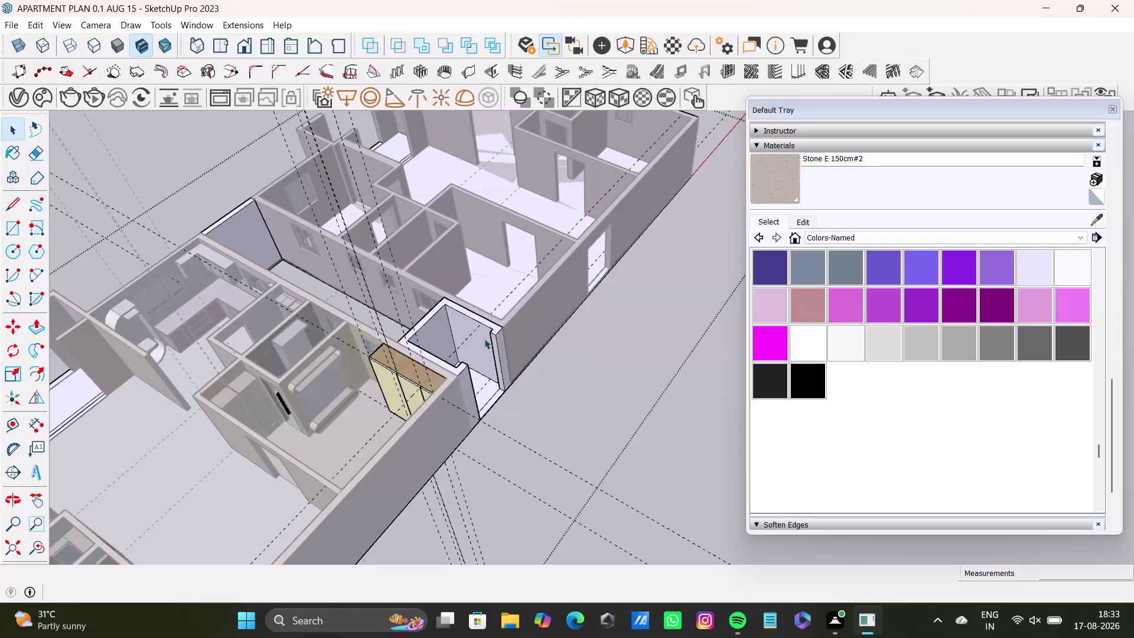
Exit the wardrobe group and orbit in toward the bedroom and bathroom.
key(space)
click(588, 376)
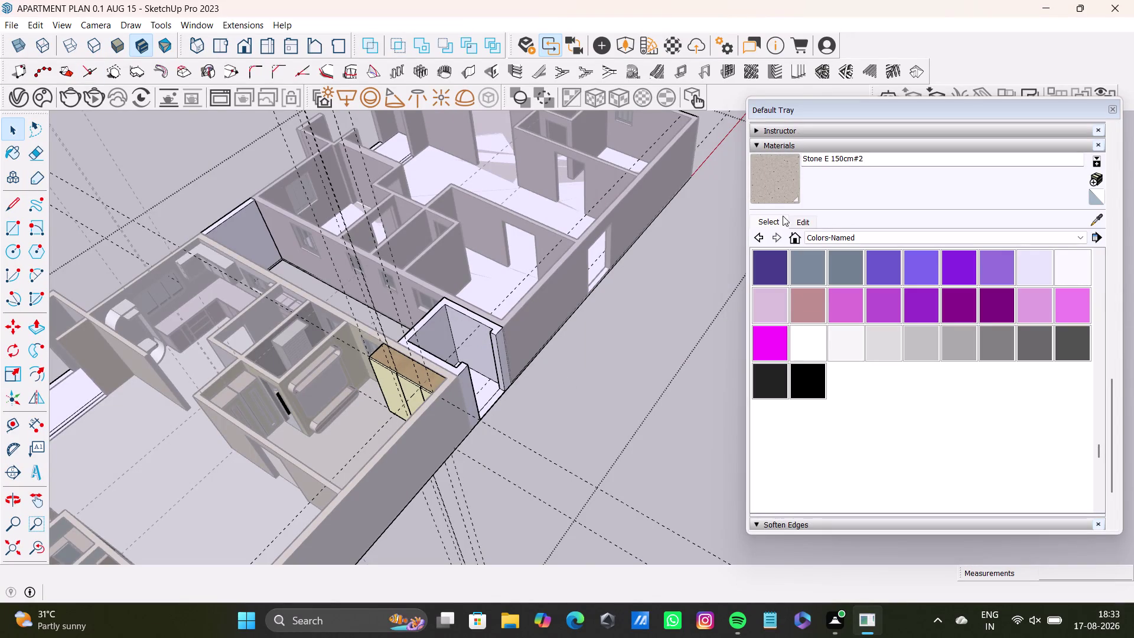
triple_click(583, 365)
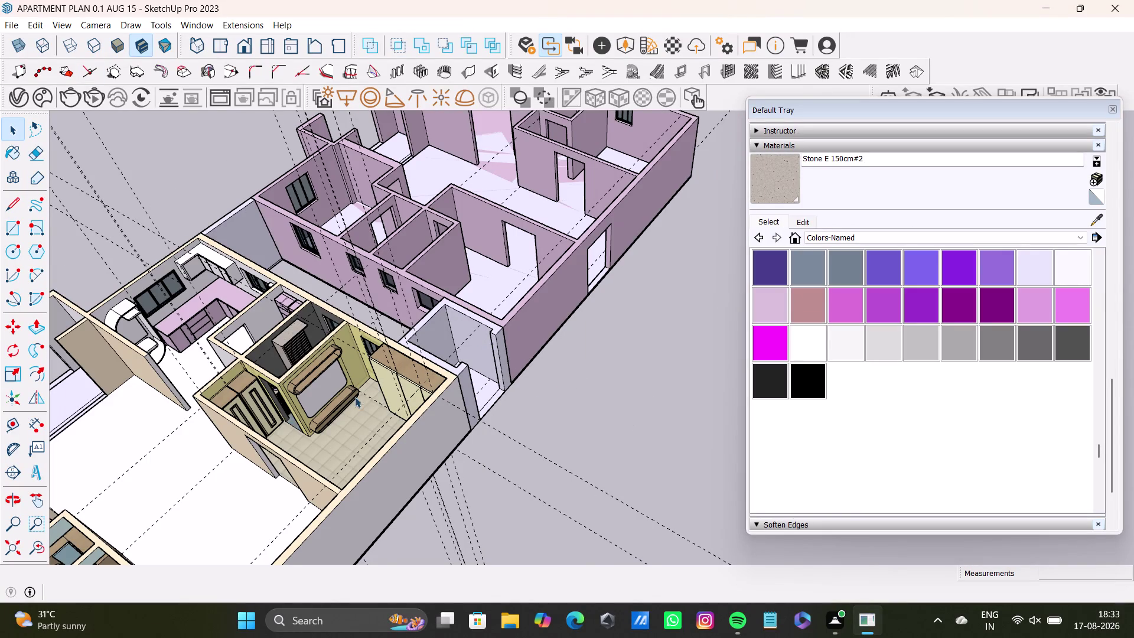
scroll(down, 3)
middle_drag(358, 391, 466, 331)
scroll(up, 3)
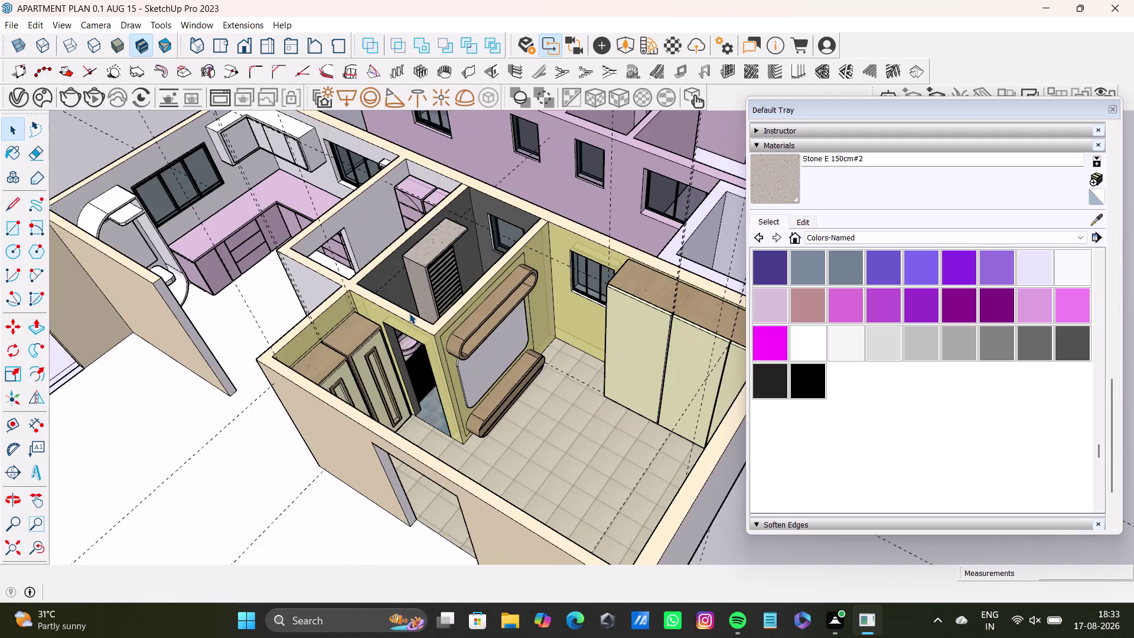
scroll(up, 3)
middle_drag(409, 313, 476, 301)
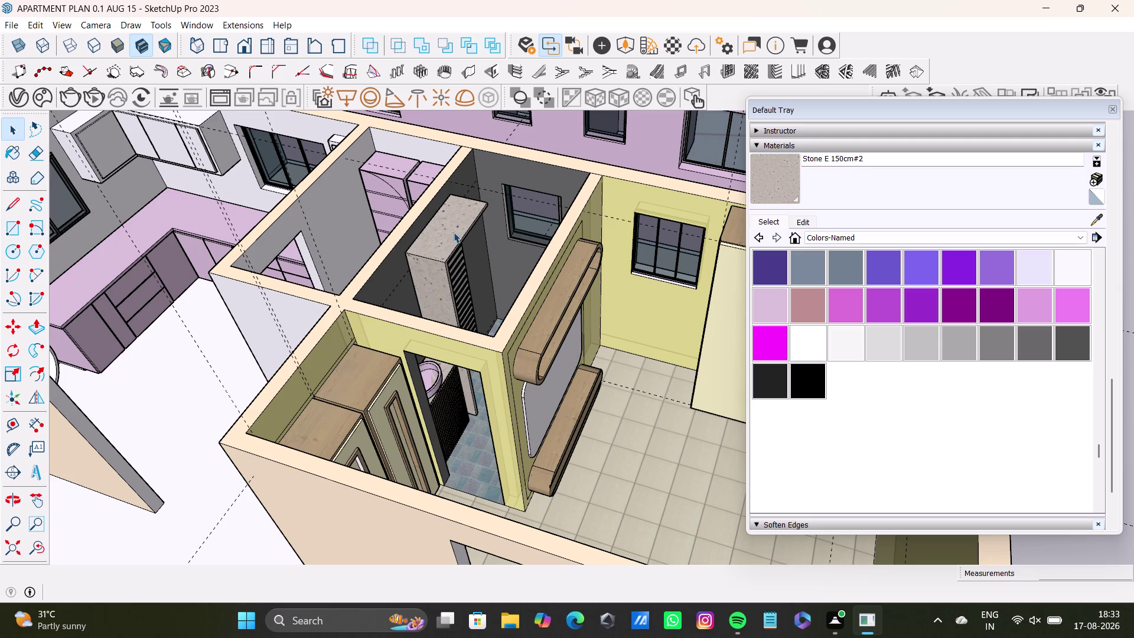
Orbit and zoom until the kitchen and tiled bathroom are seen together up close.
key(space)
scroll(down, 3)
scroll(down, 3)
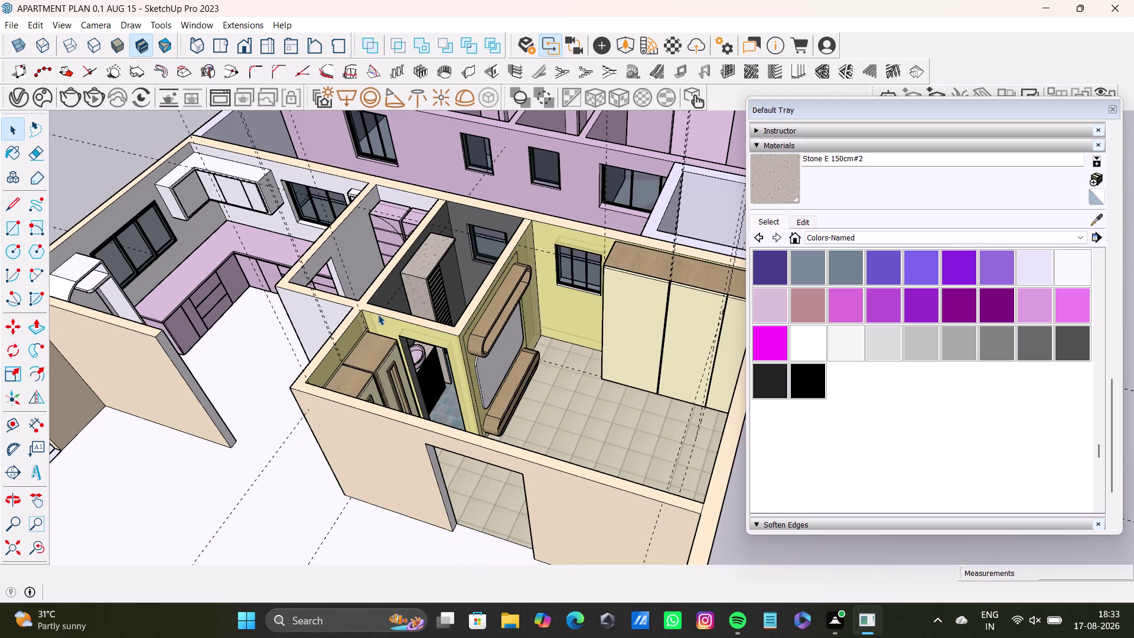
scroll(down, 3)
scroll(up, 3)
middle_drag(388, 315, 470, 365)
scroll(down, 3)
scroll(up, 3)
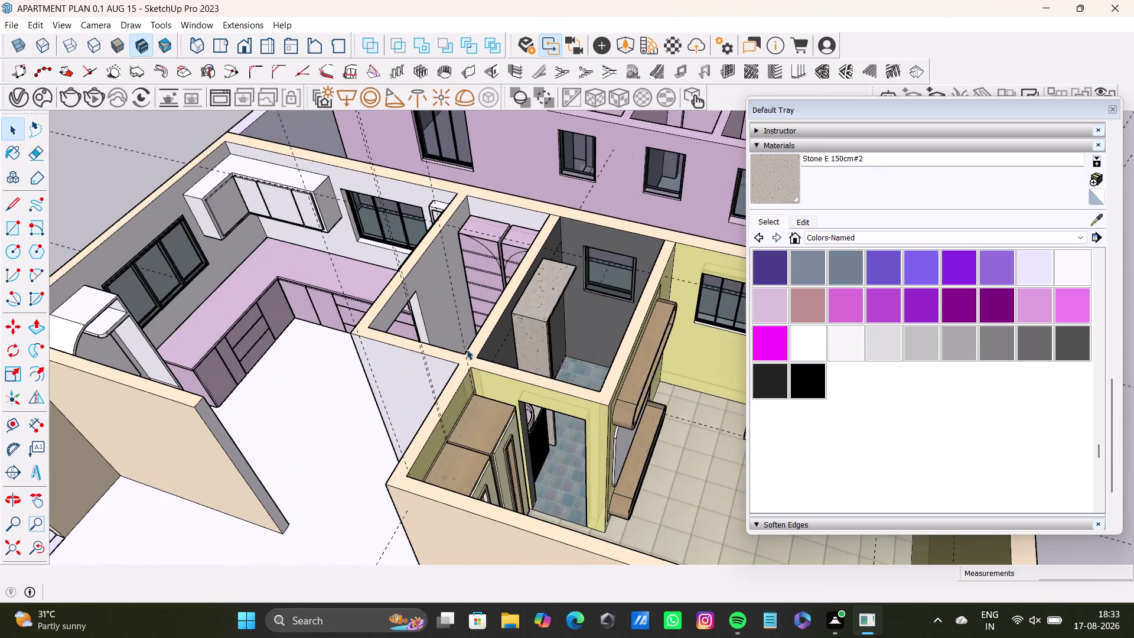
scroll(up, 3)
scroll(up, 3)
scroll(up, 3)
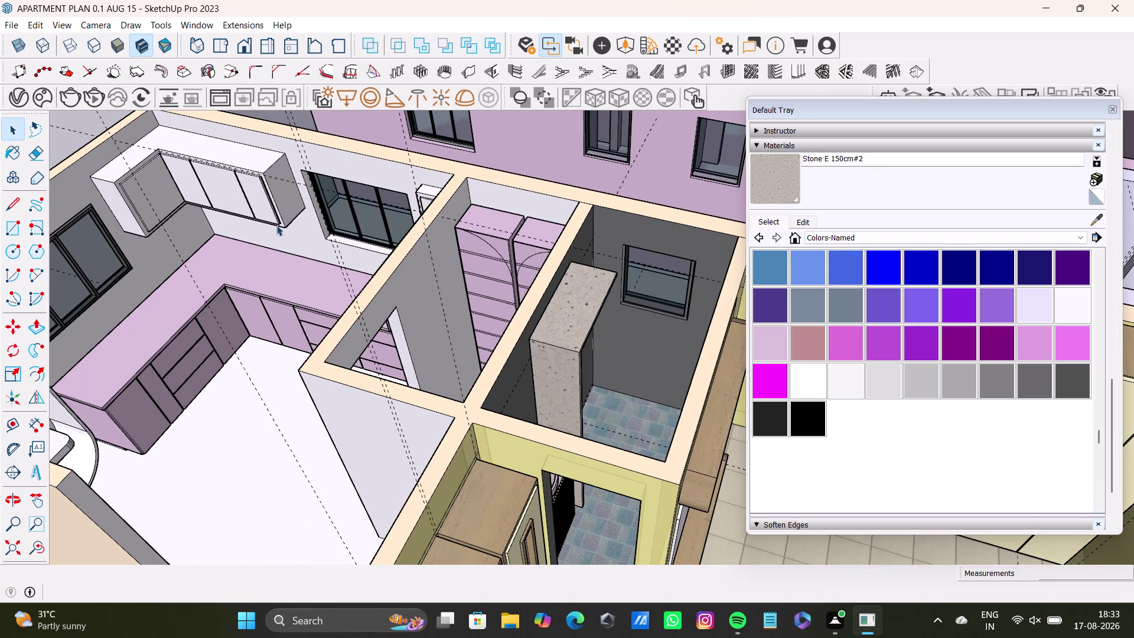
Select the kitchen back wall and two adjoining partition wall faces.
click(301, 237)
double_click(301, 238)
click(302, 238)
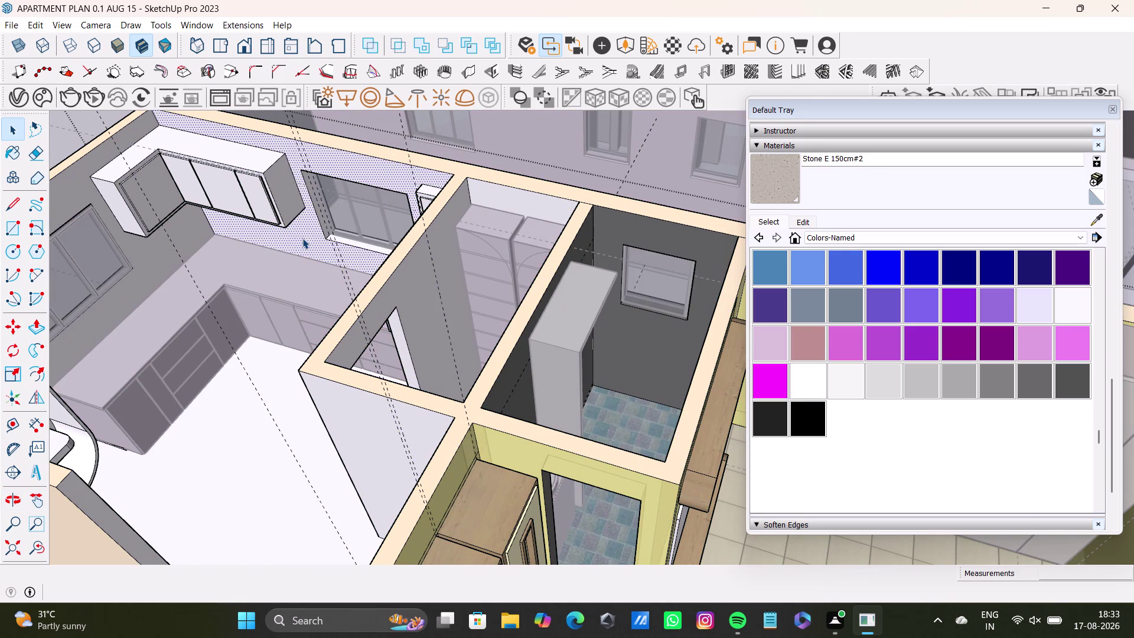
click(414, 272)
click(512, 208)
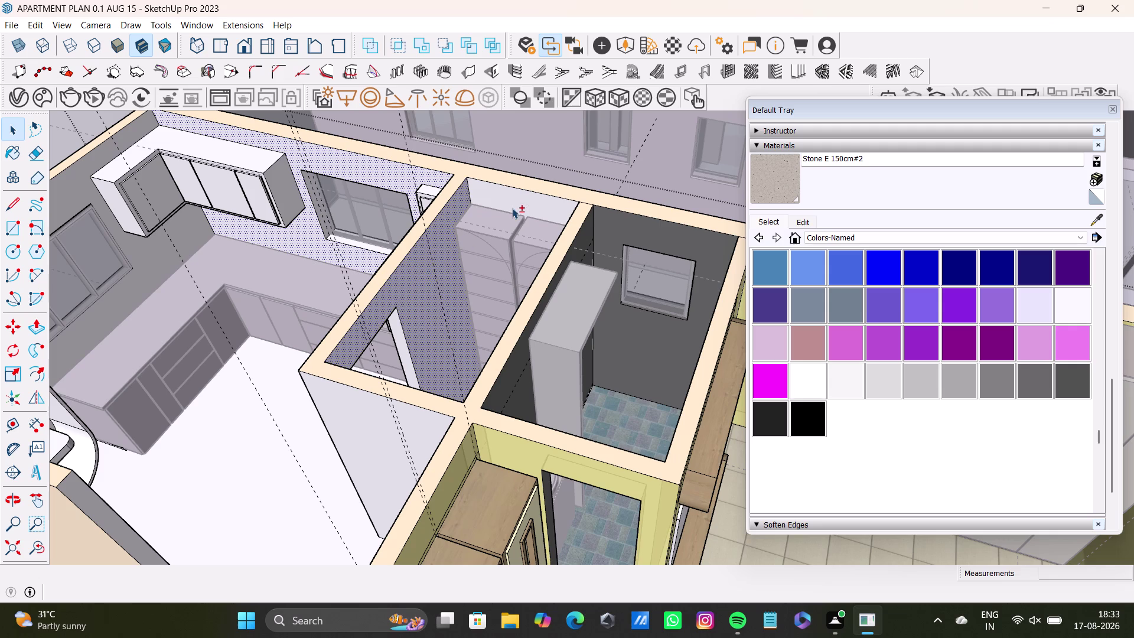
scroll(up, 3)
scroll(up, 3)
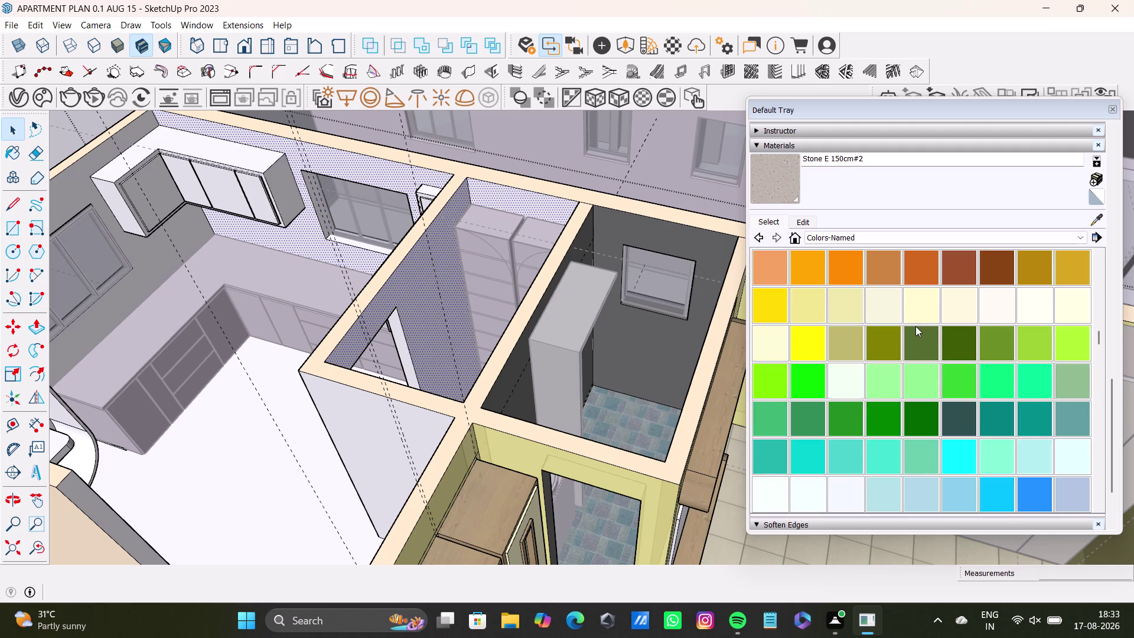
scroll(up, 3)
scroll(up, 3)
Try painting the selected walls with 0050_LemonChiffon.
click(925, 380)
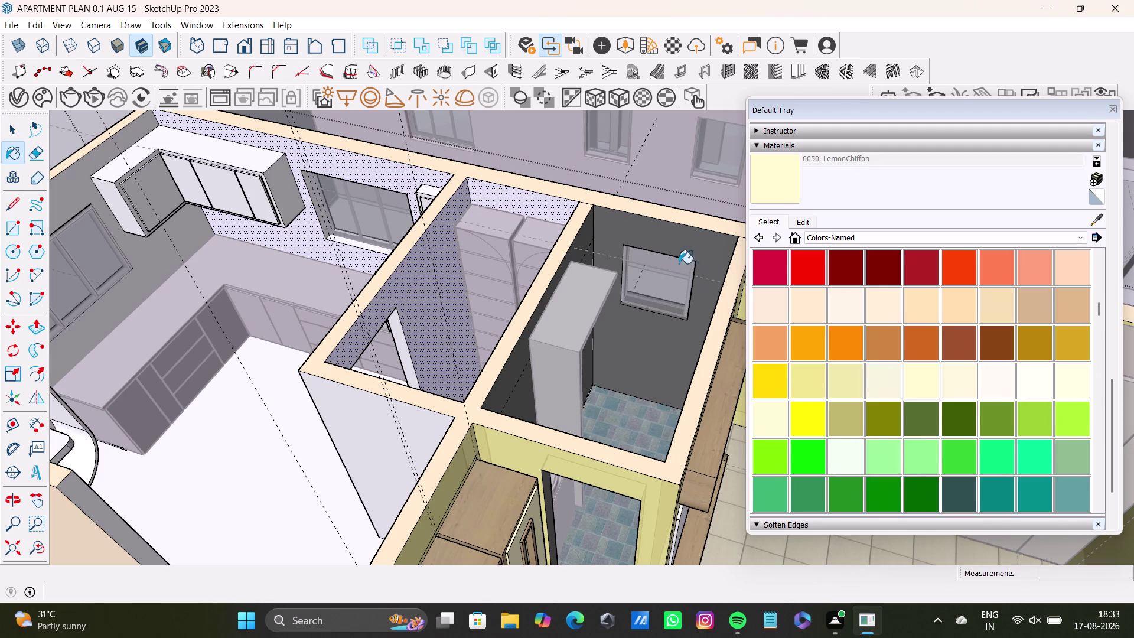
click(551, 216)
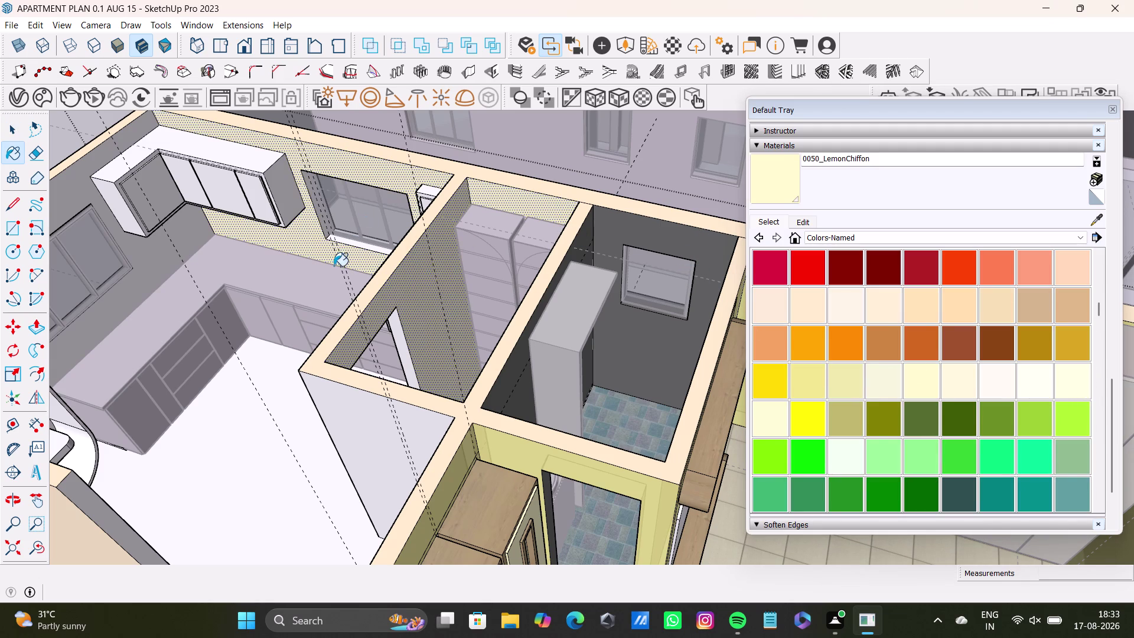
scroll(down, 3)
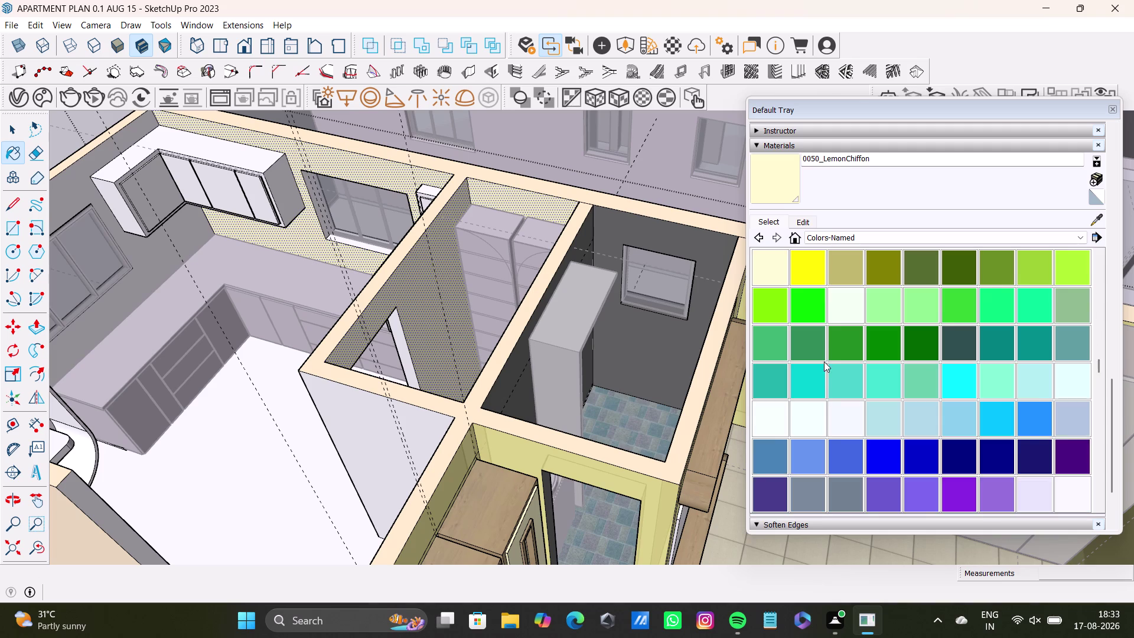
scroll(up, 3)
scroll(up, 3)
scroll(up, 3)
scroll(up, 3)
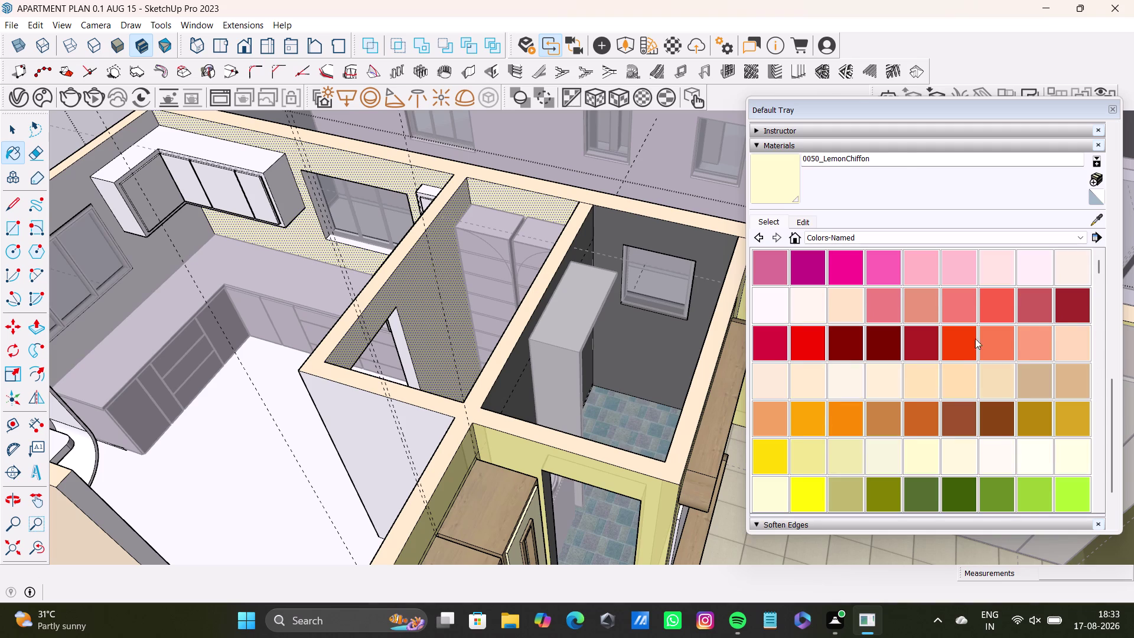
Try 0007_MistyRose, then paint the selected walls 0031_PapayaWhip instead.
click(1004, 267)
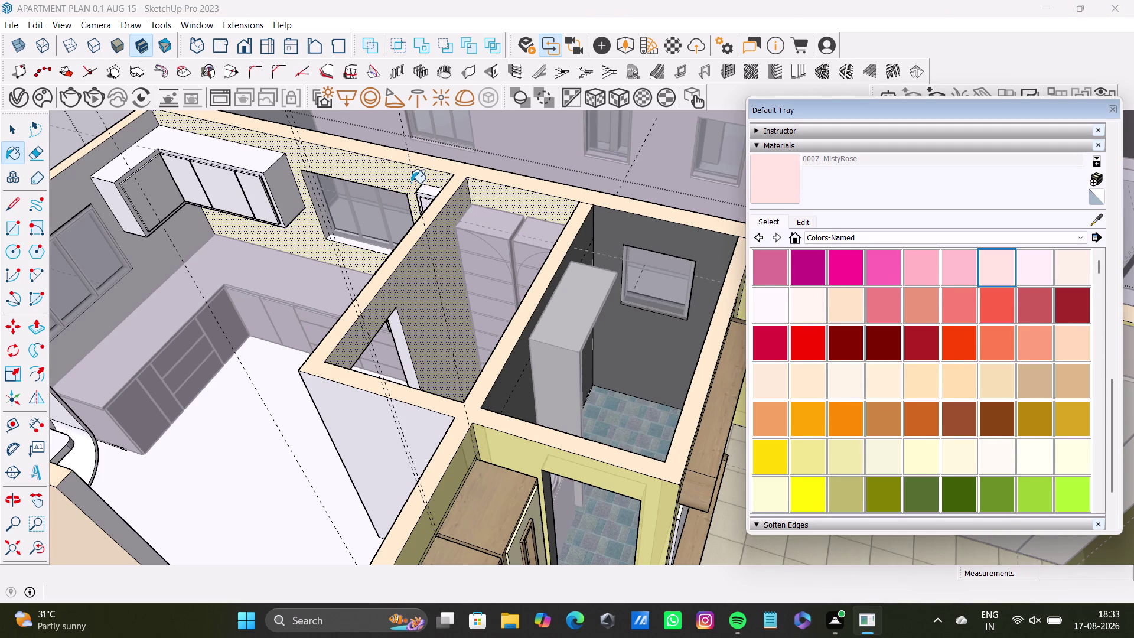
click(411, 182)
scroll(down, 3)
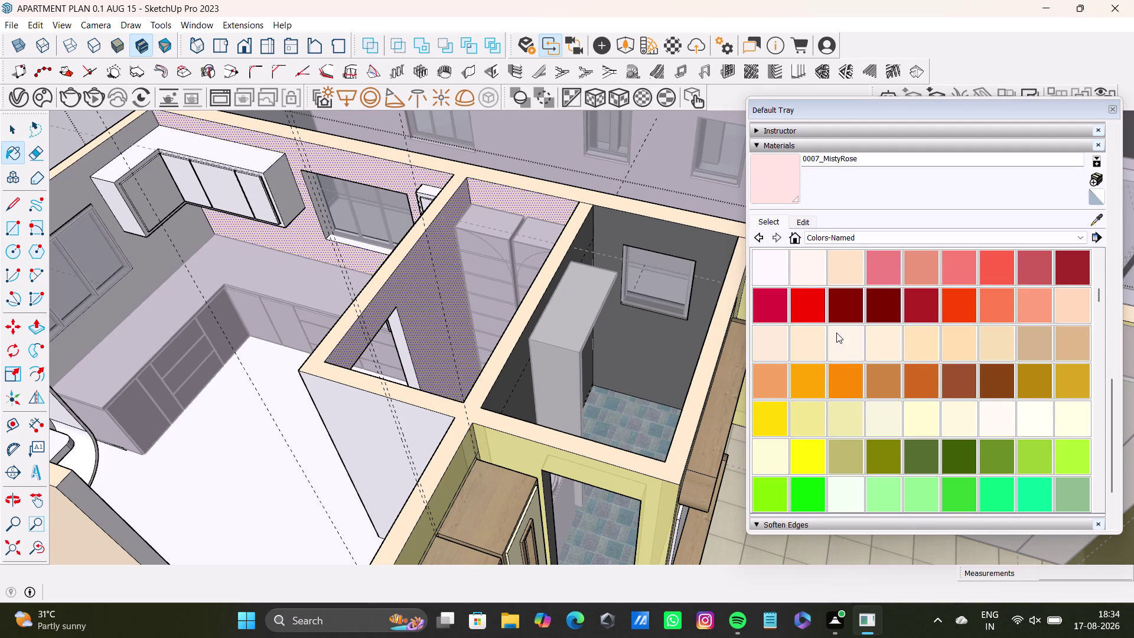
click(879, 336)
click(522, 204)
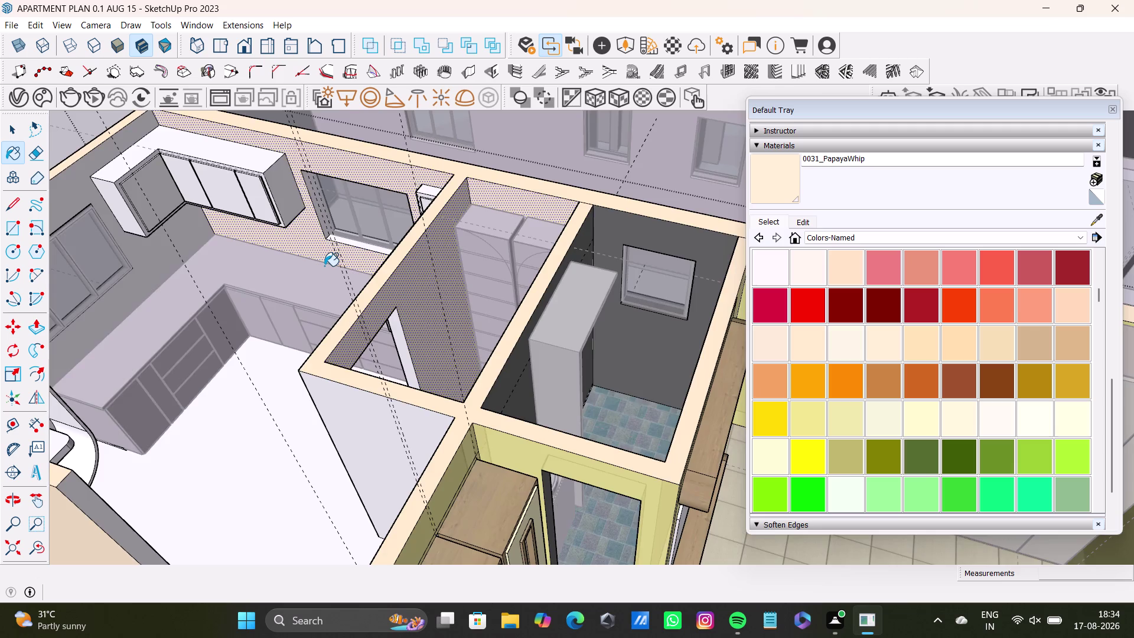
Orbit into the kitchen and paint its back wall 0031_PapayaWhip.
scroll(down, 3)
middle_drag(324, 265, 516, 267)
middle_drag(526, 291, 297, 329)
key(space)
click(394, 114)
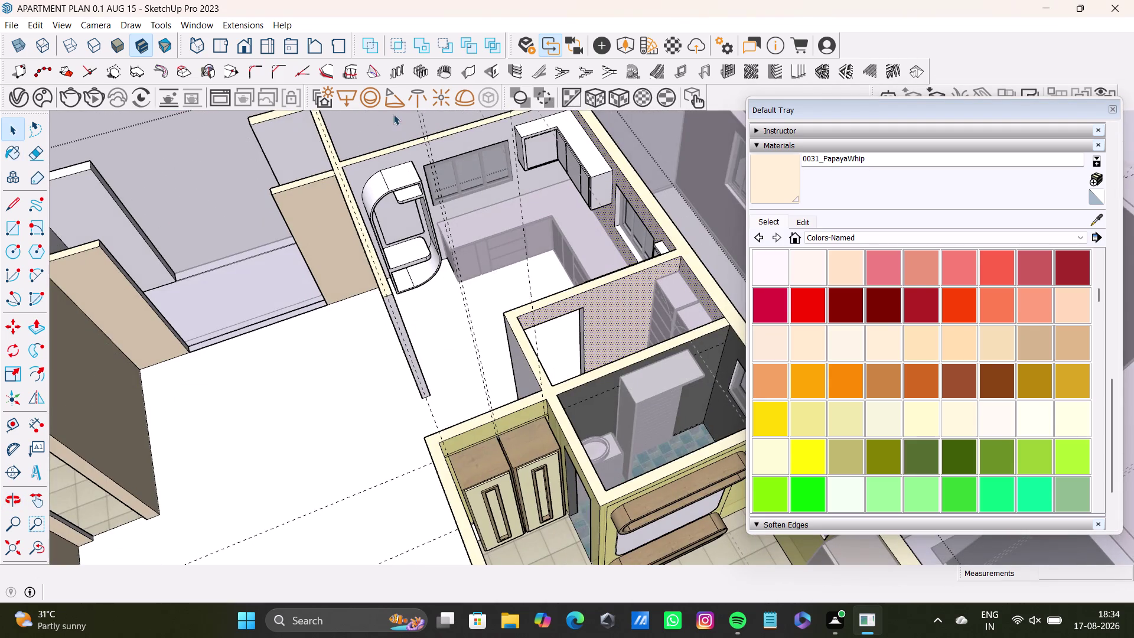
scroll(up, 3)
middle_drag(424, 167, 443, 274)
click(462, 245)
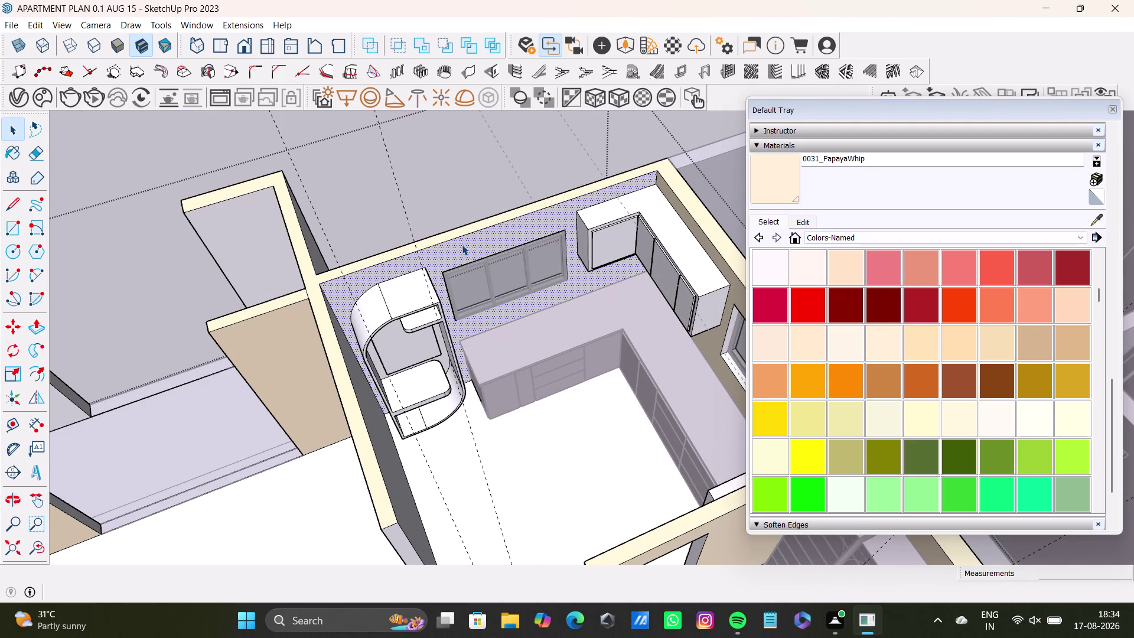
click(778, 179)
click(569, 214)
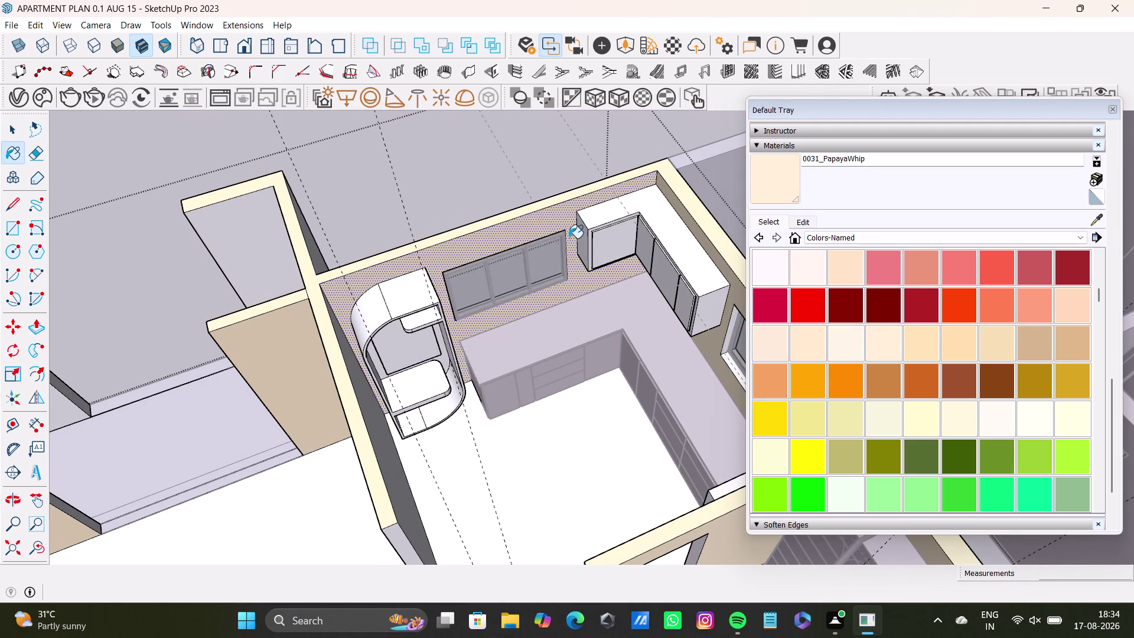
Orbit around to the kitchen window wall and bring up the V-Ray scene materials list.
scroll(down, 3)
middle_drag(584, 342, 694, 344)
scroll(up, 3)
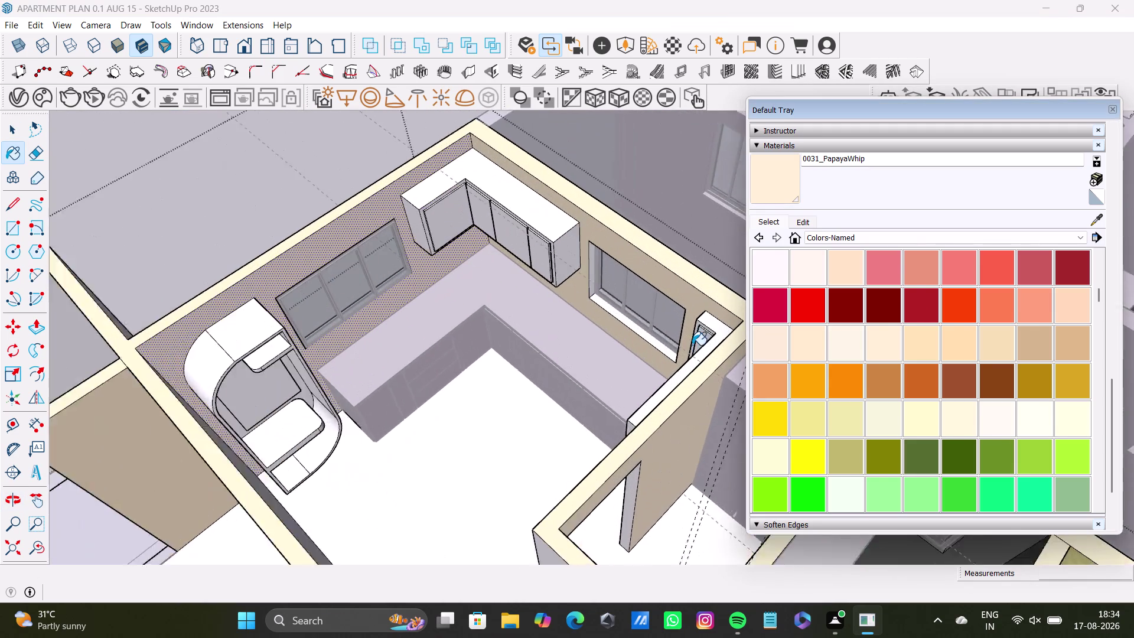
scroll(up, 3)
key(space)
scroll(down, 3)
middle_drag(512, 396, 533, 346)
scroll(up, 3)
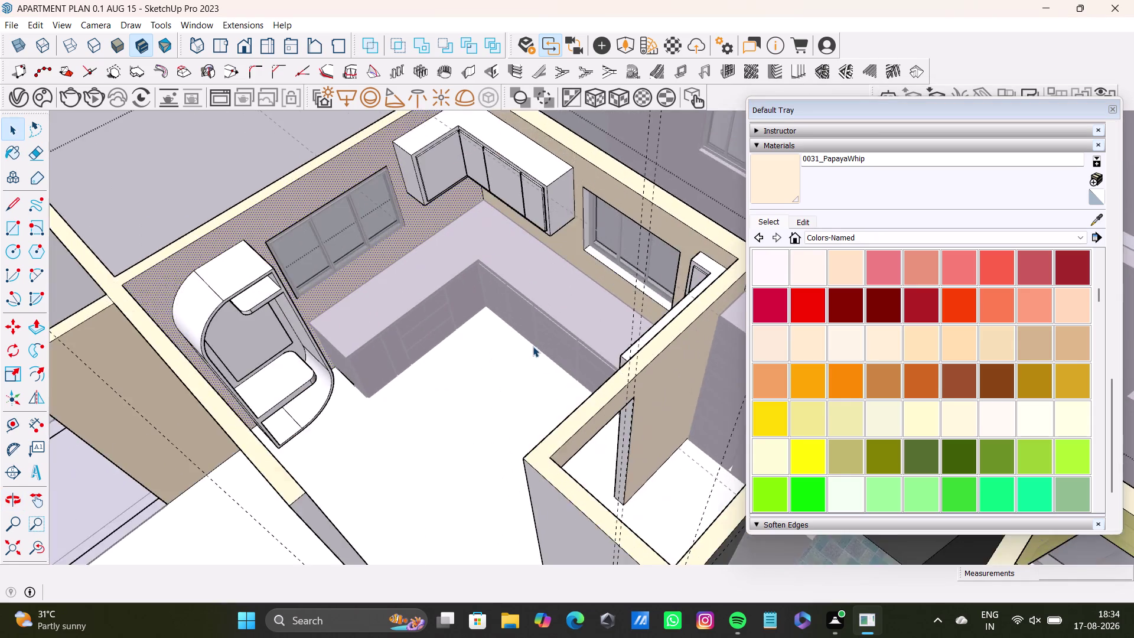
scroll(up, 3)
middle_drag(533, 346, 530, 437)
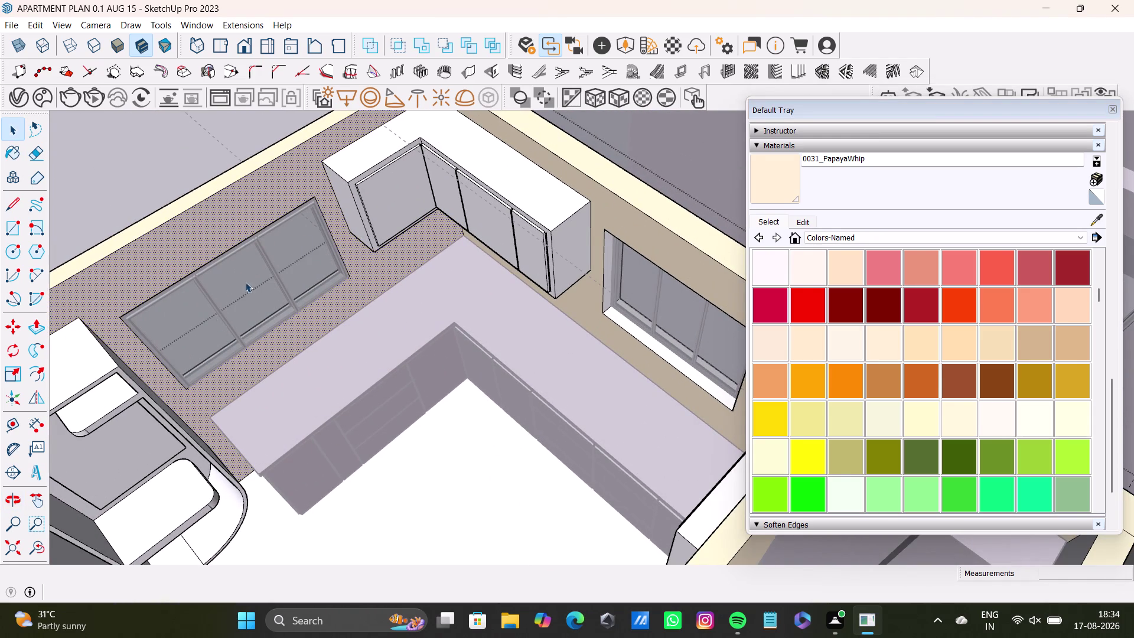
click(17, 95)
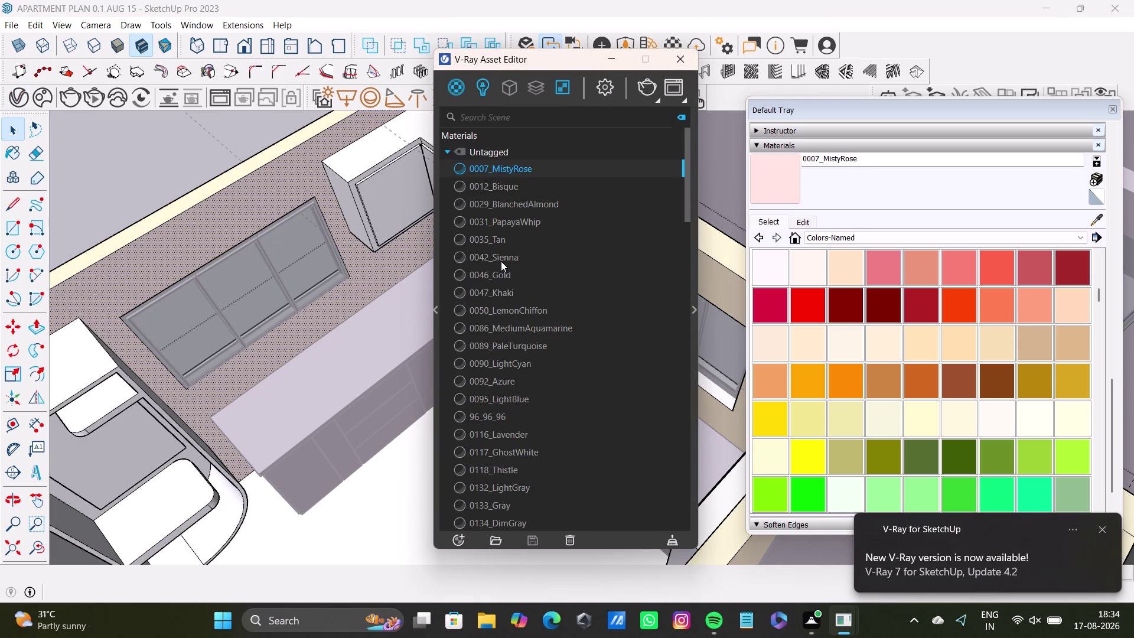
scroll(down, 3)
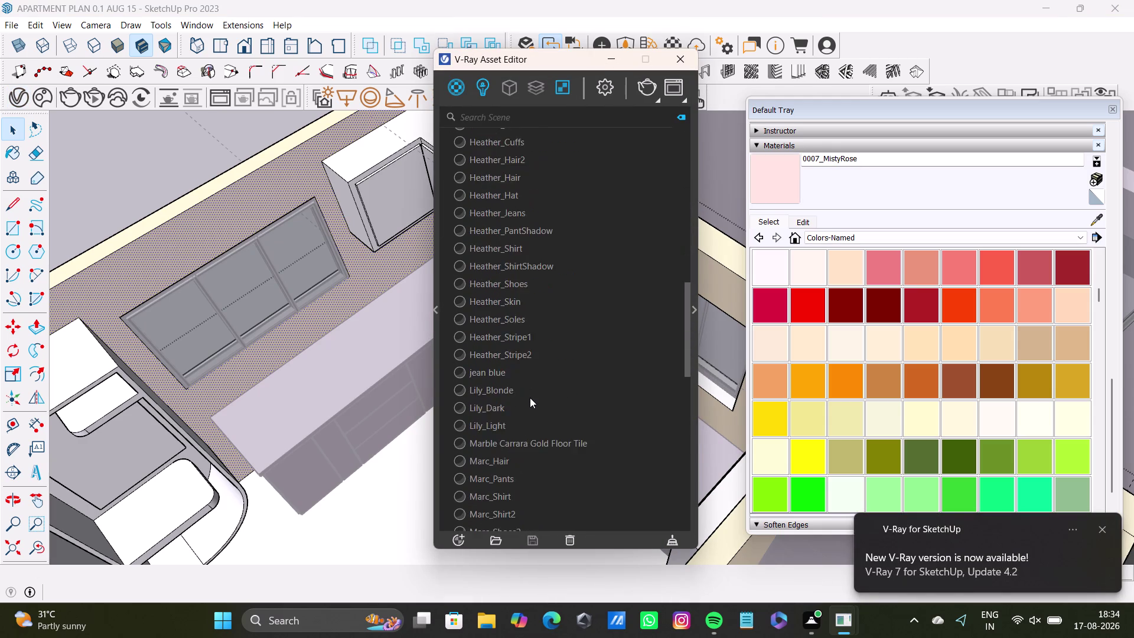
scroll(down, 3)
scroll(down, 3)
scroll(down, 3)
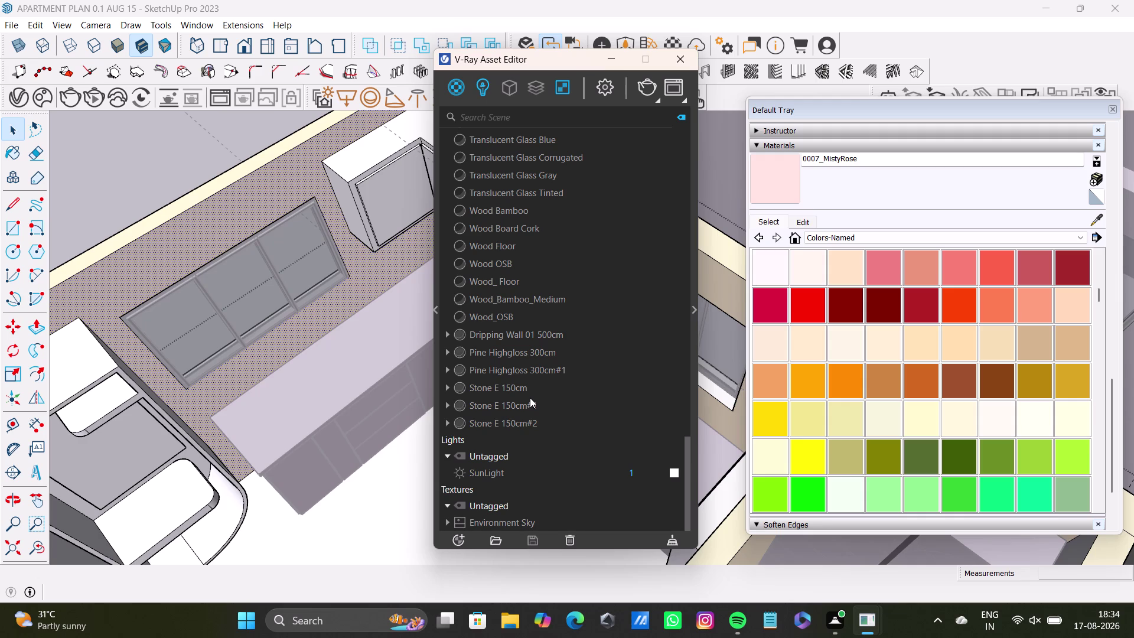
scroll(up, 3)
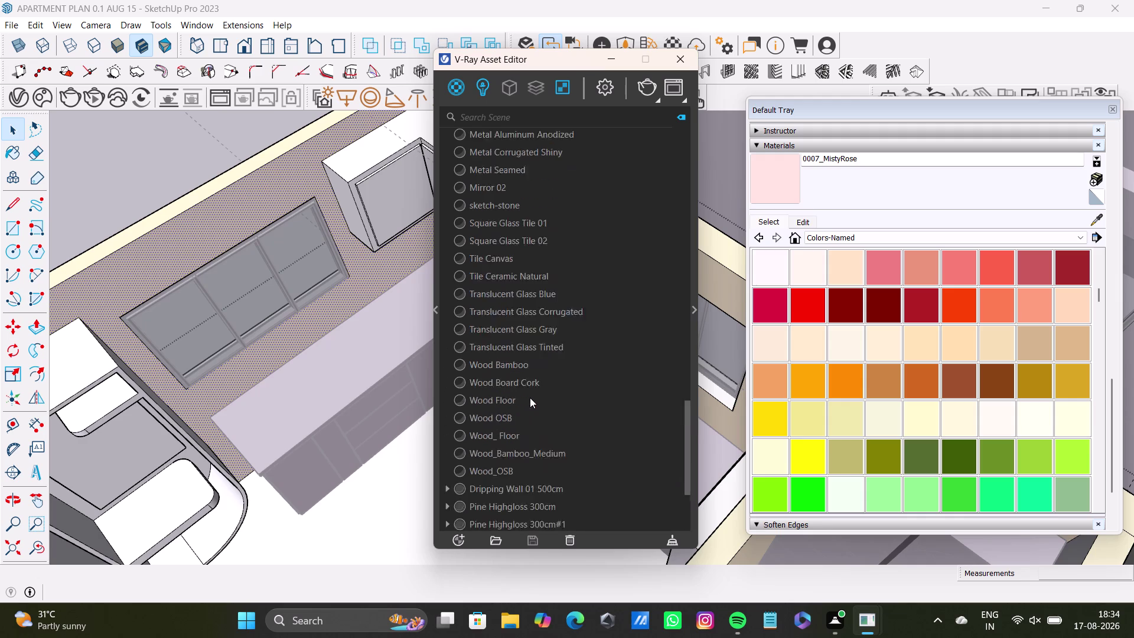
scroll(up, 3)
scroll(up, 3)
scroll(down, 3)
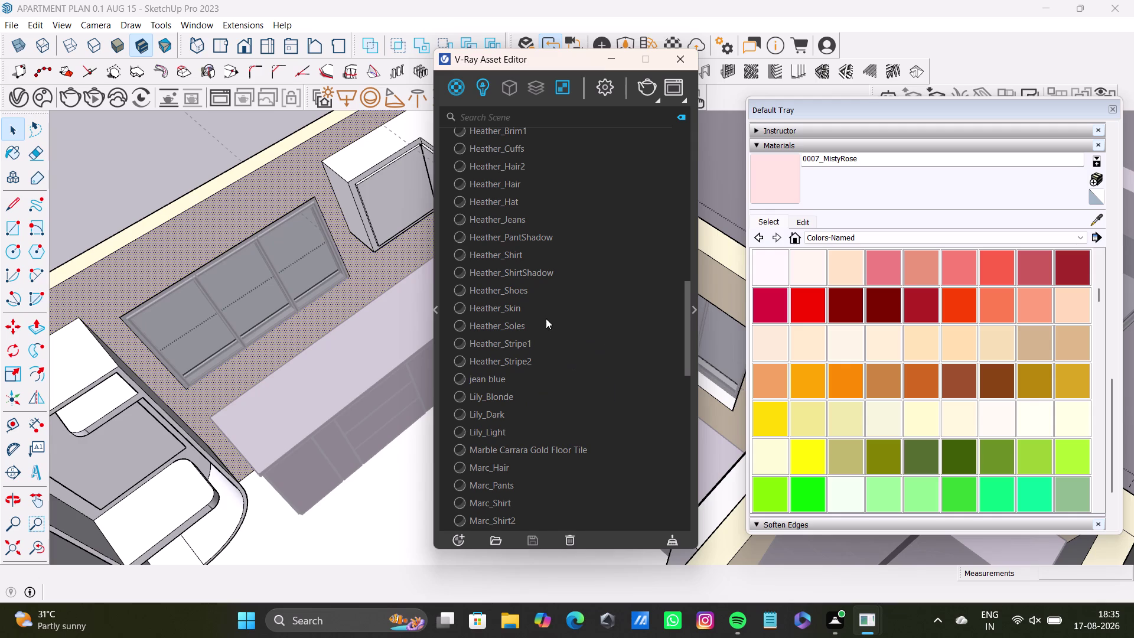
scroll(up, 3)
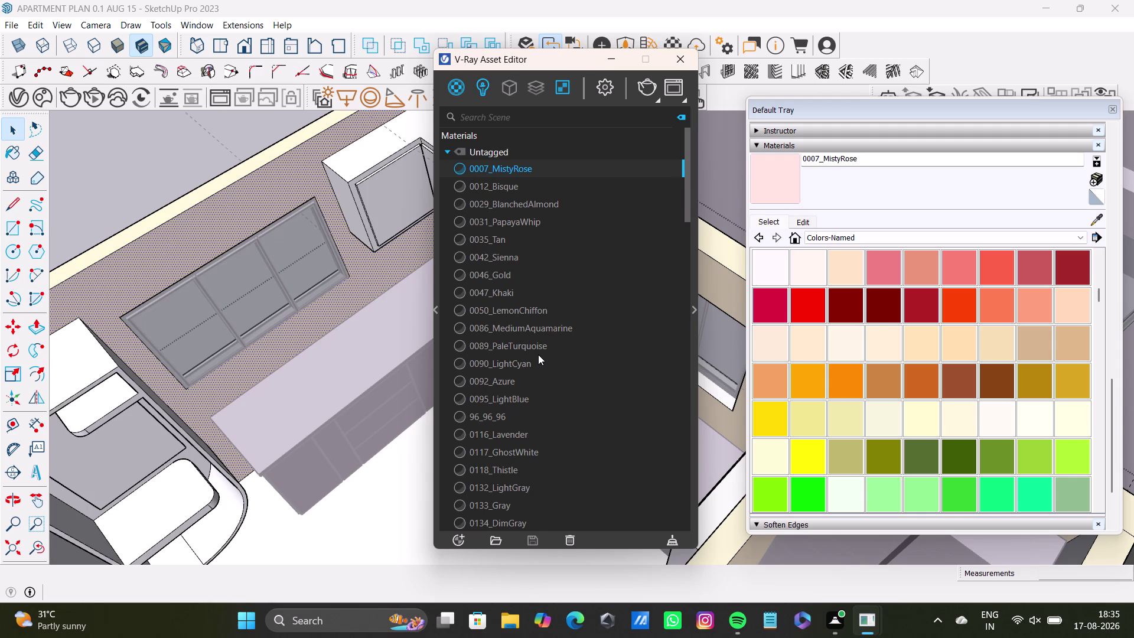
scroll(up, 3)
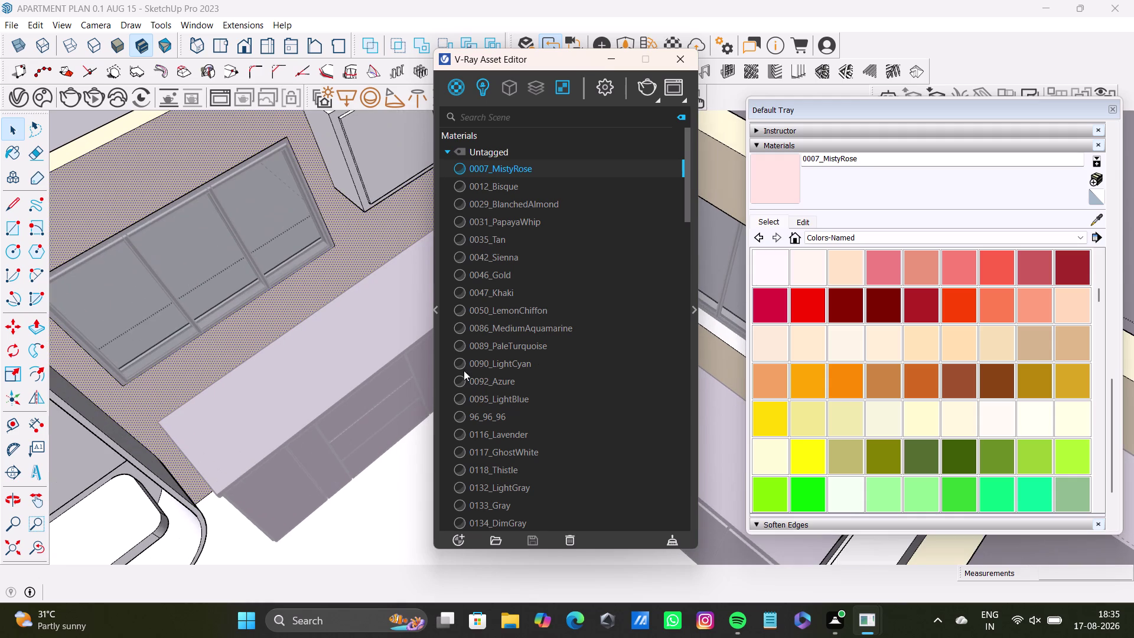
scroll(down, 3)
scroll(down, 3)
scroll(down, 3)
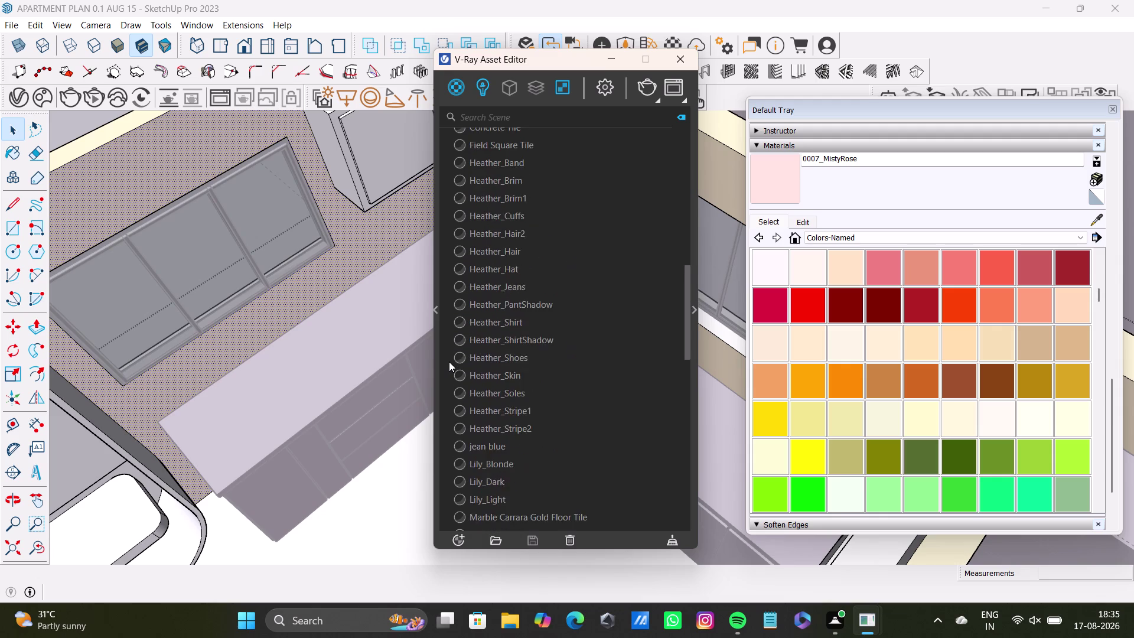
scroll(down, 3)
scroll(up, 3)
scroll(up, 3)
scroll(up, 3)
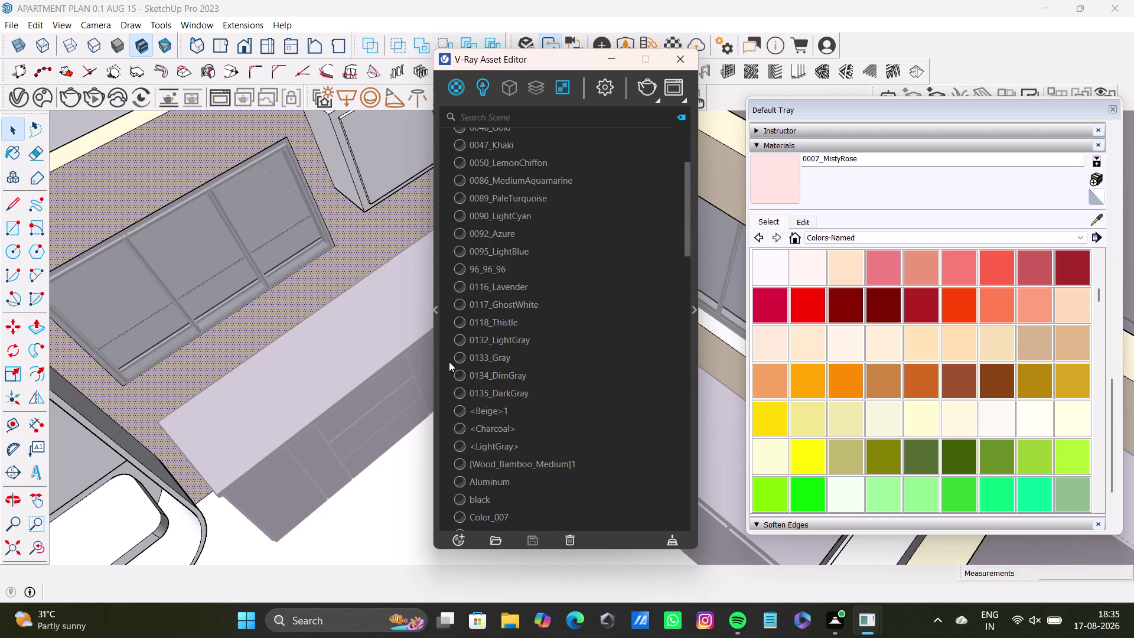
scroll(up, 3)
scroll(up, 3)
scroll(down, 3)
scroll(down, 3)
scroll(up, 3)
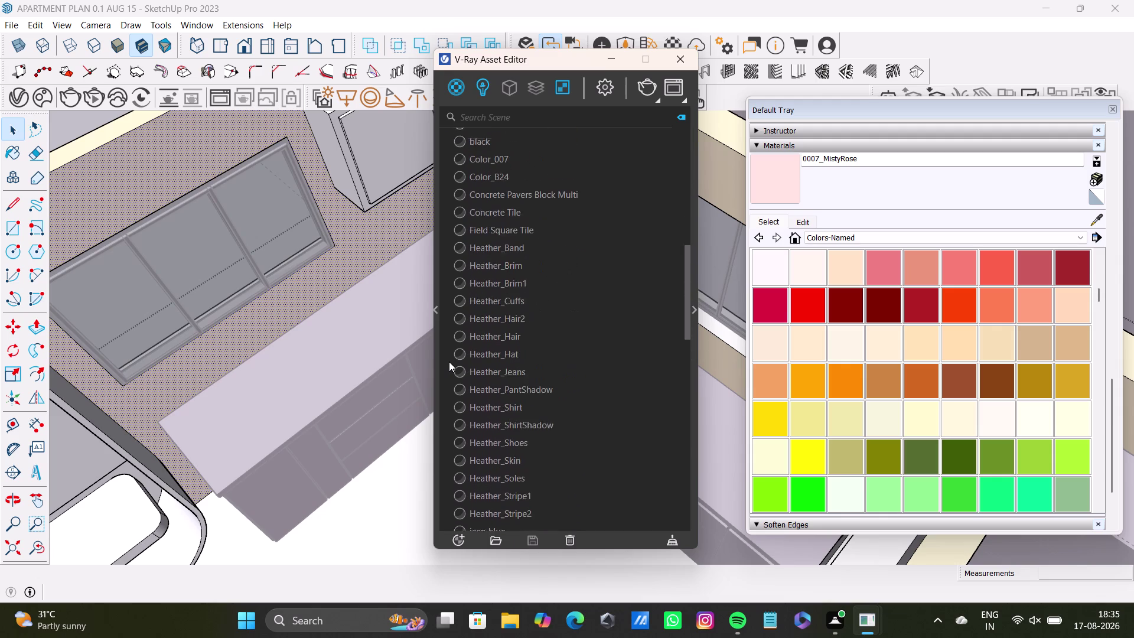
scroll(up, 3)
scroll(up, 3)
scroll(up, 3)
scroll(up, 3)
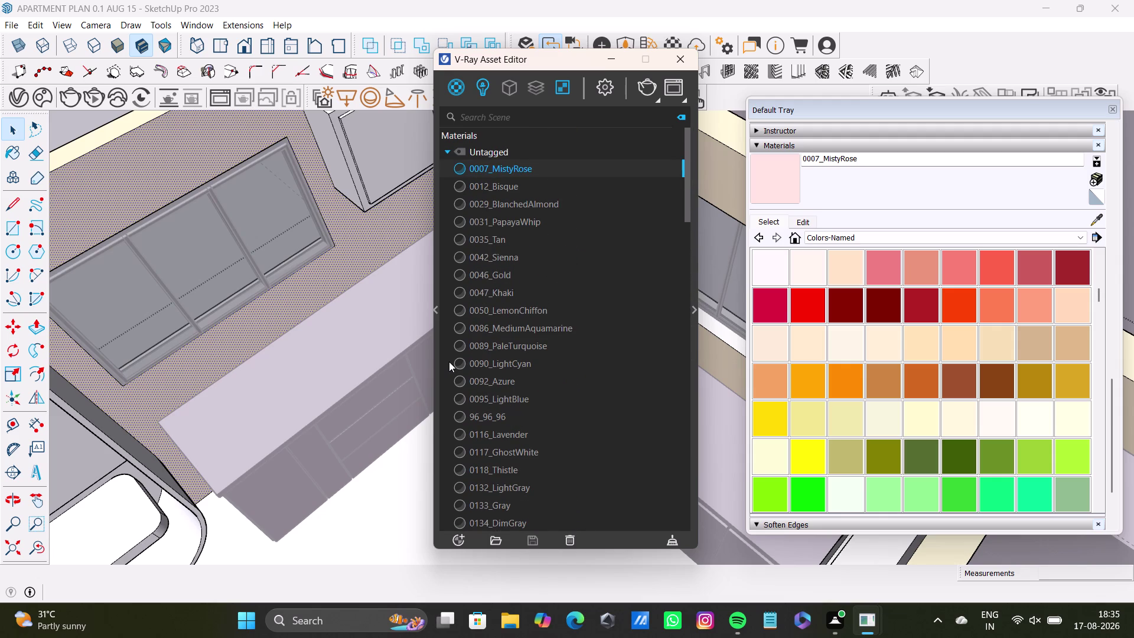
scroll(up, 3)
scroll(up, 3)
scroll(up, 3)
scroll(up, 3)
scroll(up, 3)
scroll(down, 3)
scroll(down, 3)
scroll(down, 3)
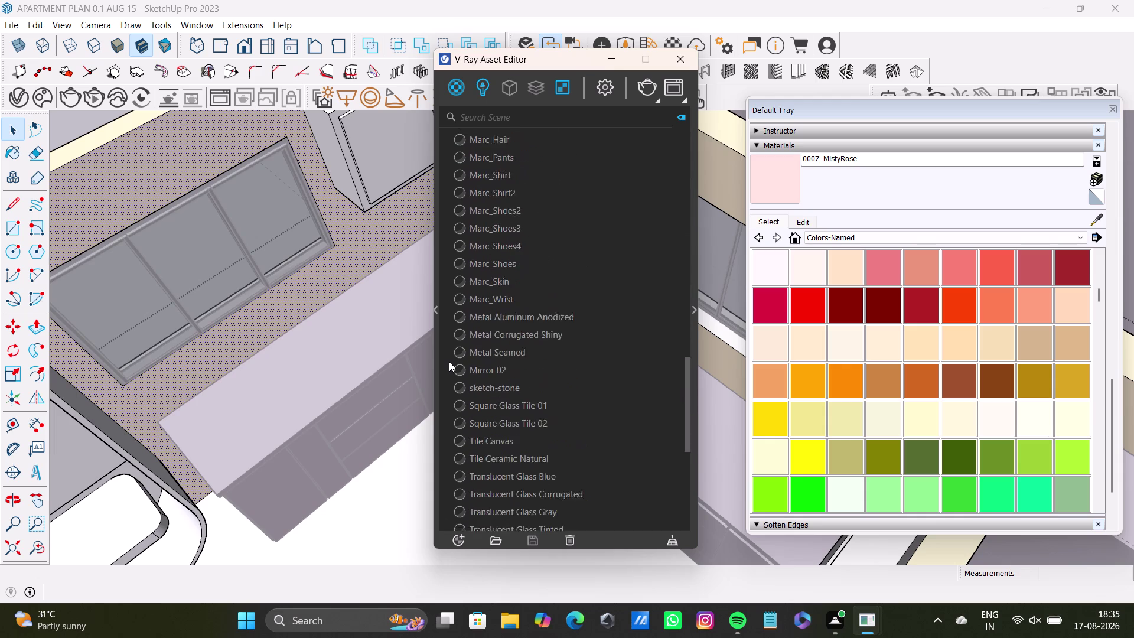
scroll(down, 3)
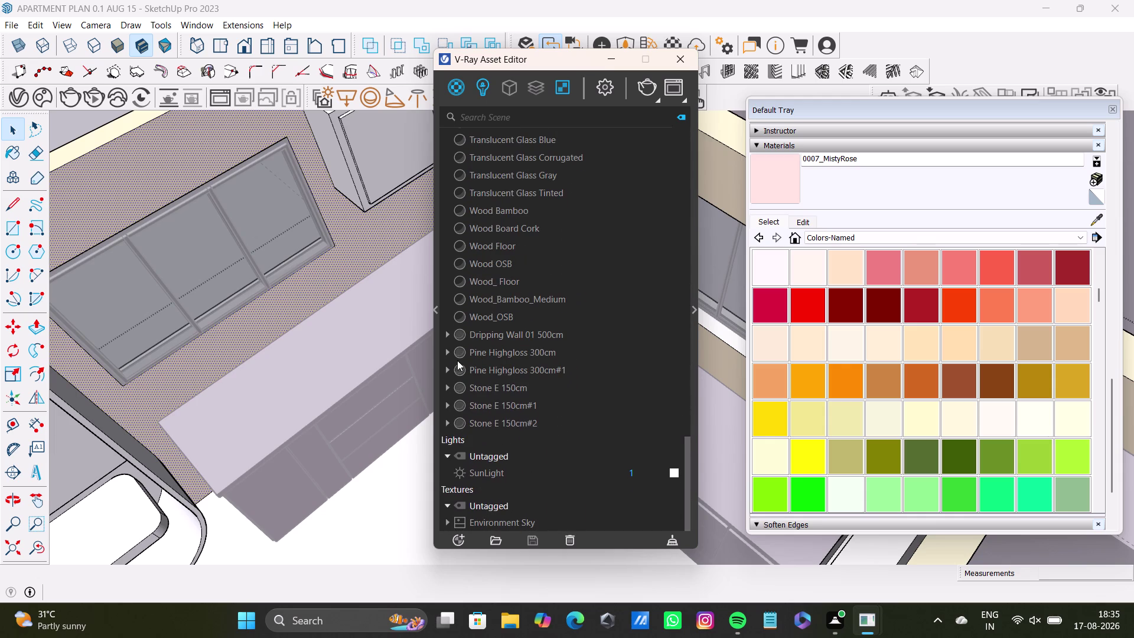
scroll(up, 3)
scroll(down, 3)
scroll(up, 3)
scroll(up, 3)
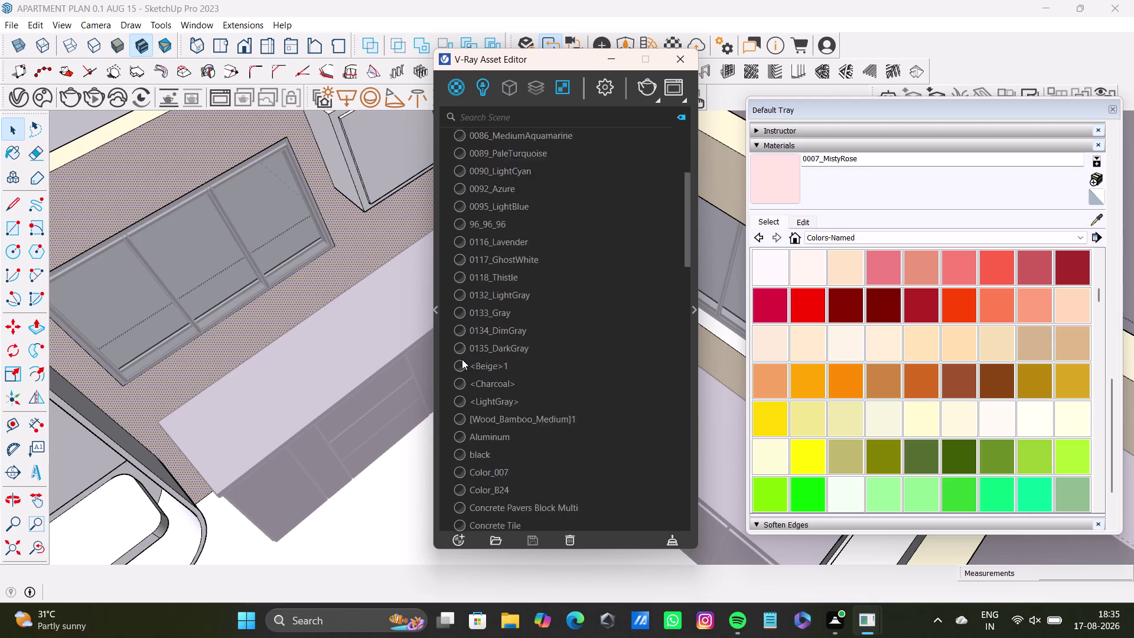
scroll(up, 3)
scroll(down, 3)
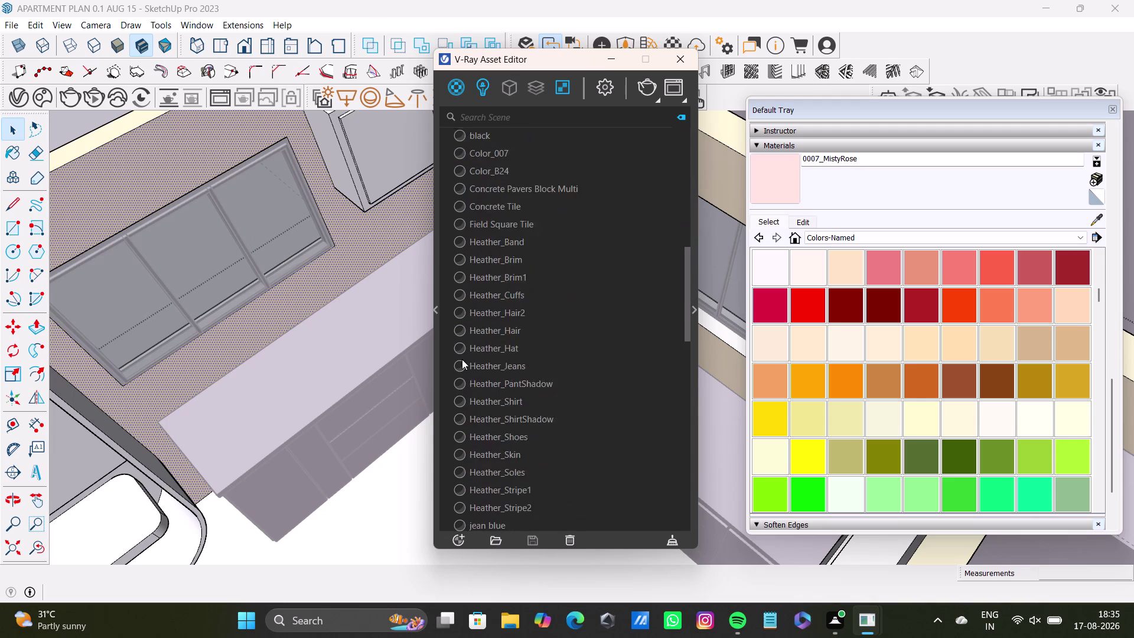
scroll(down, 3)
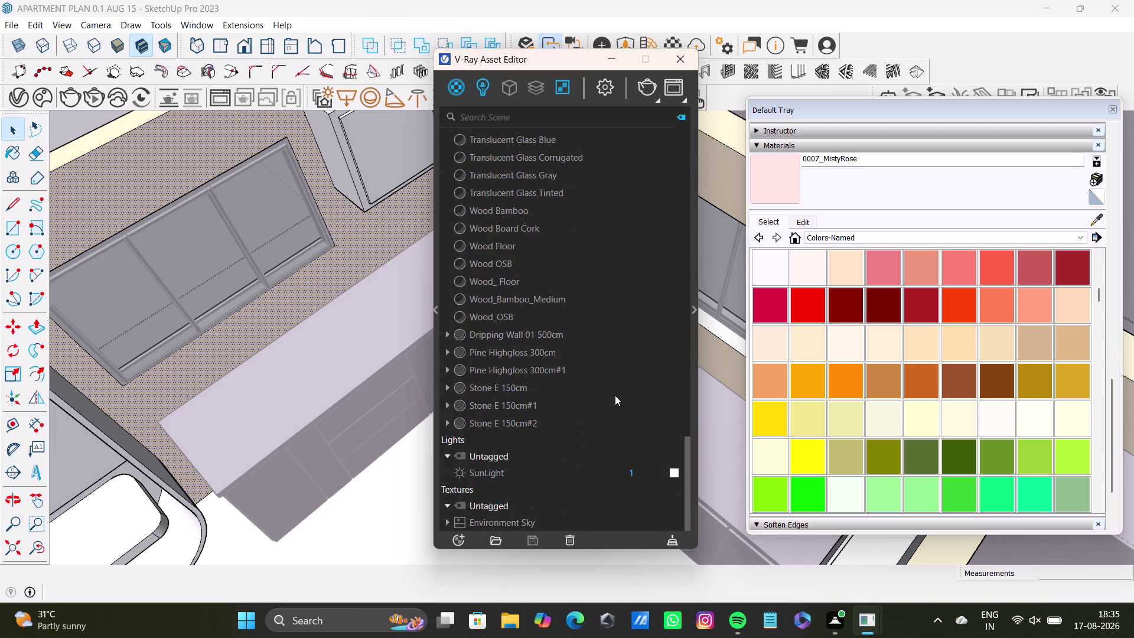
scroll(up, 3)
scroll(up, 3)
scroll(up, 3)
scroll(up, 3)
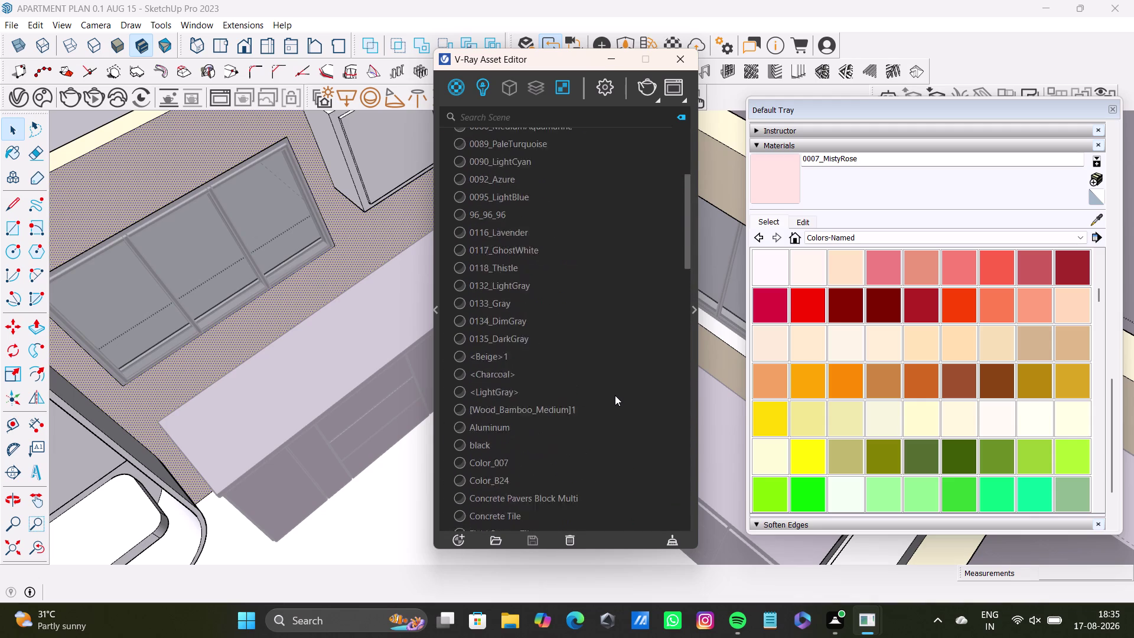
scroll(up, 3)
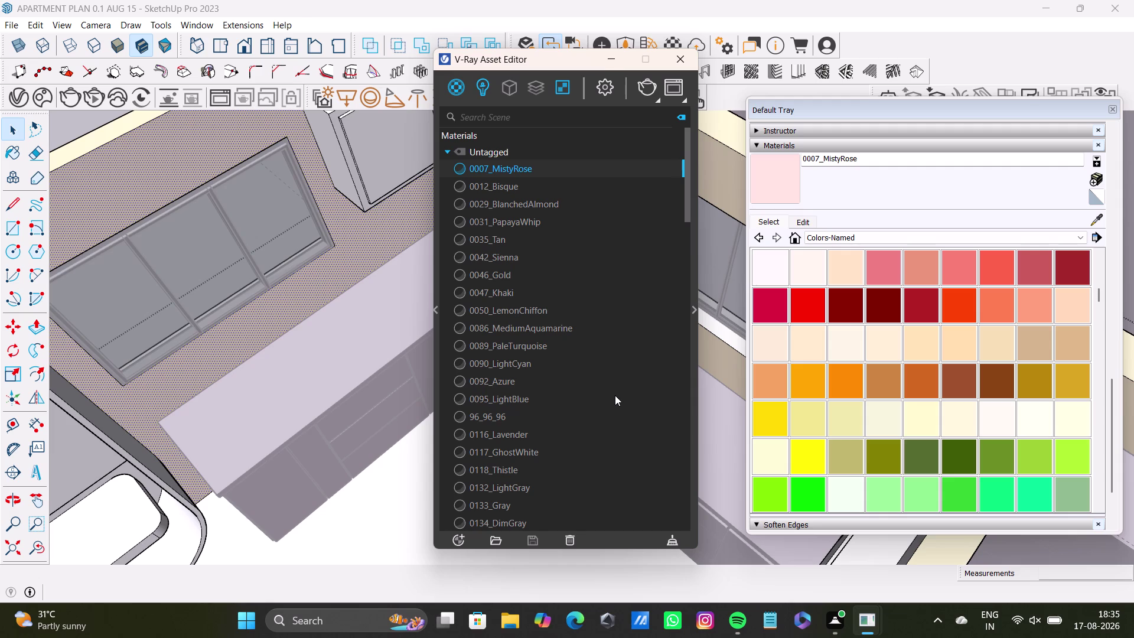
scroll(down, 3)
scroll(down, 3)
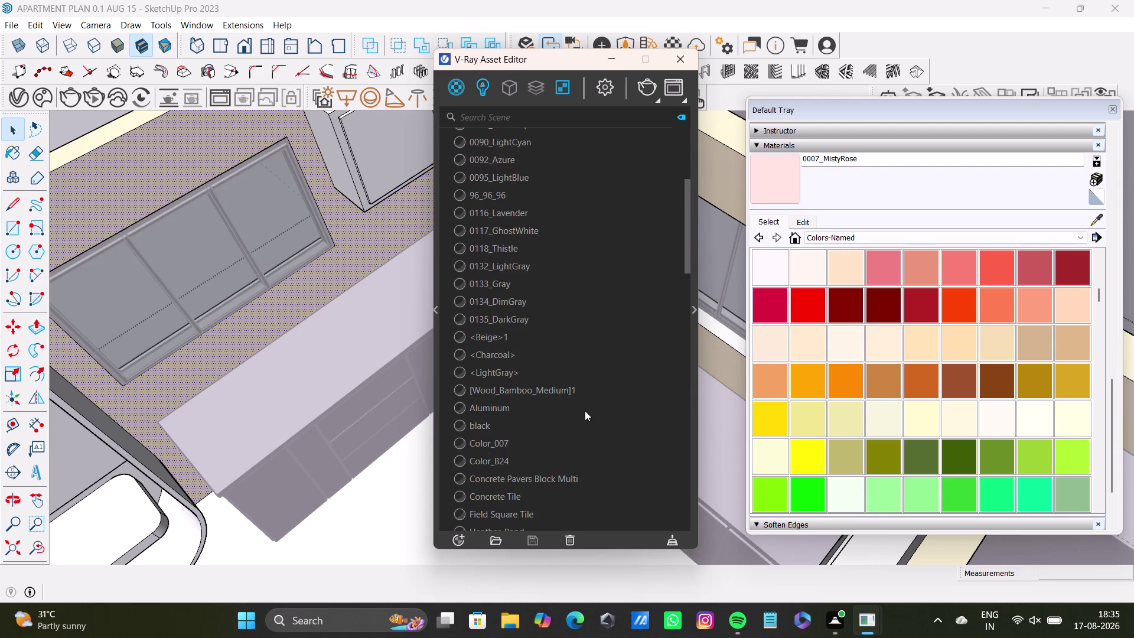
scroll(down, 3)
scroll(down, 3)
scroll(down, 3)
scroll(down, 3)
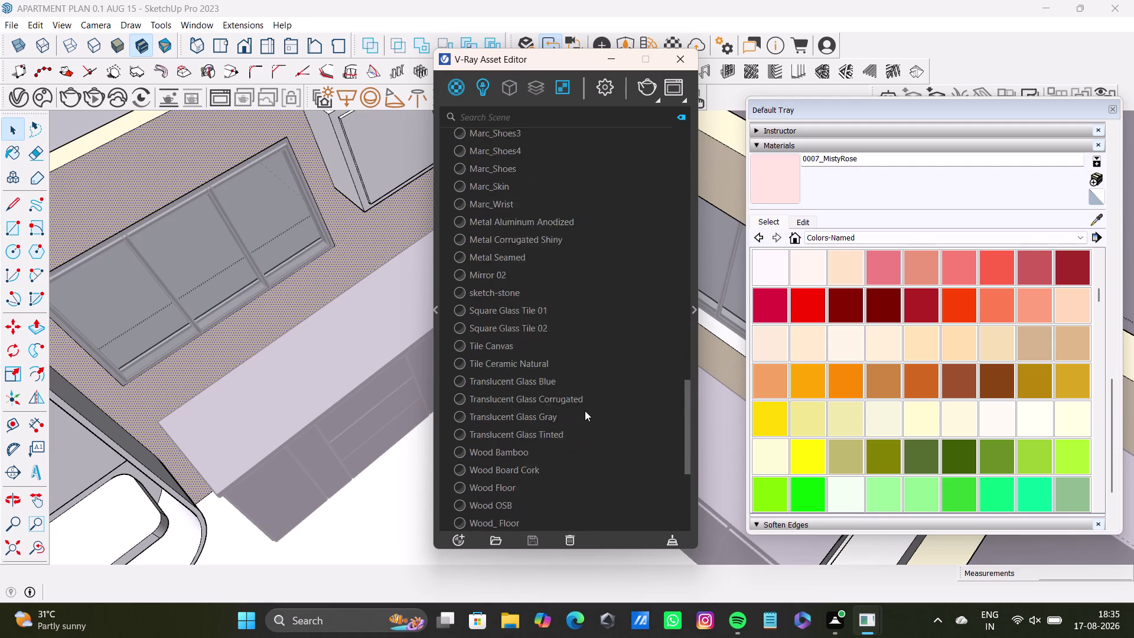
scroll(down, 3)
scroll(down, 3)
scroll(up, 3)
scroll(up, 3)
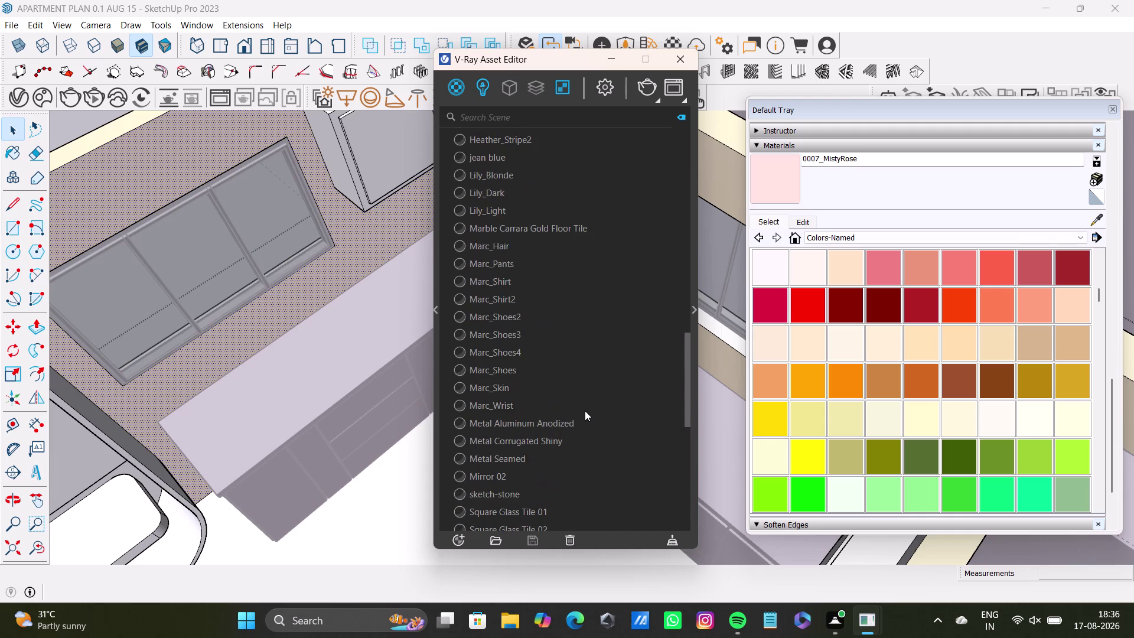
scroll(up, 3)
scroll(up, 3)
scroll(up, 3)
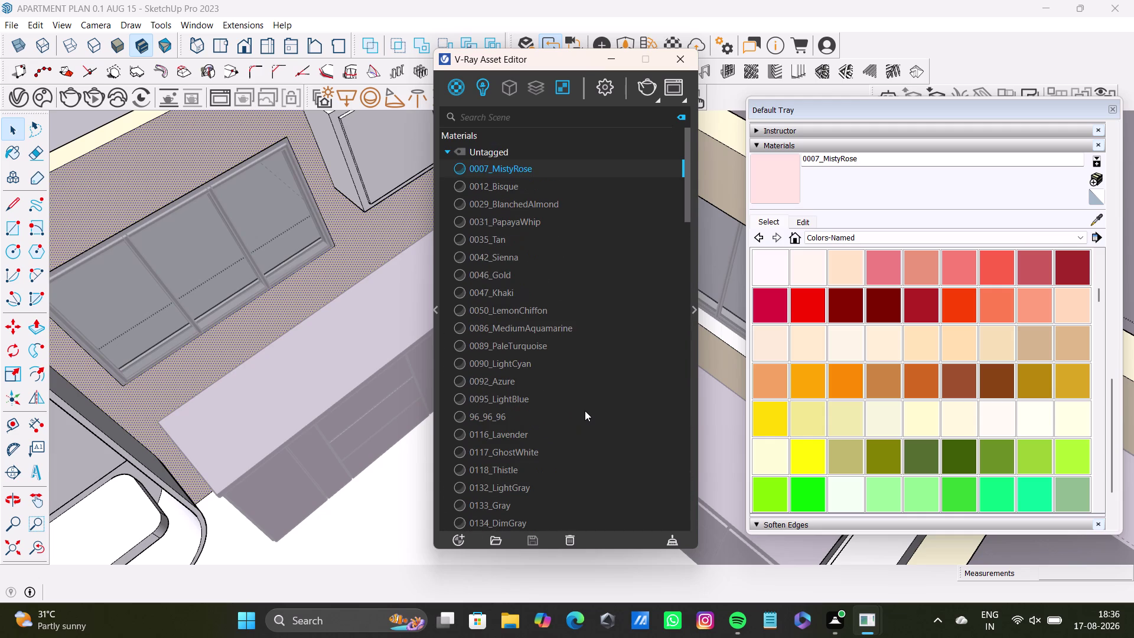
scroll(up, 3)
scroll(down, 3)
scroll(down, 3)
scroll(down, 3)
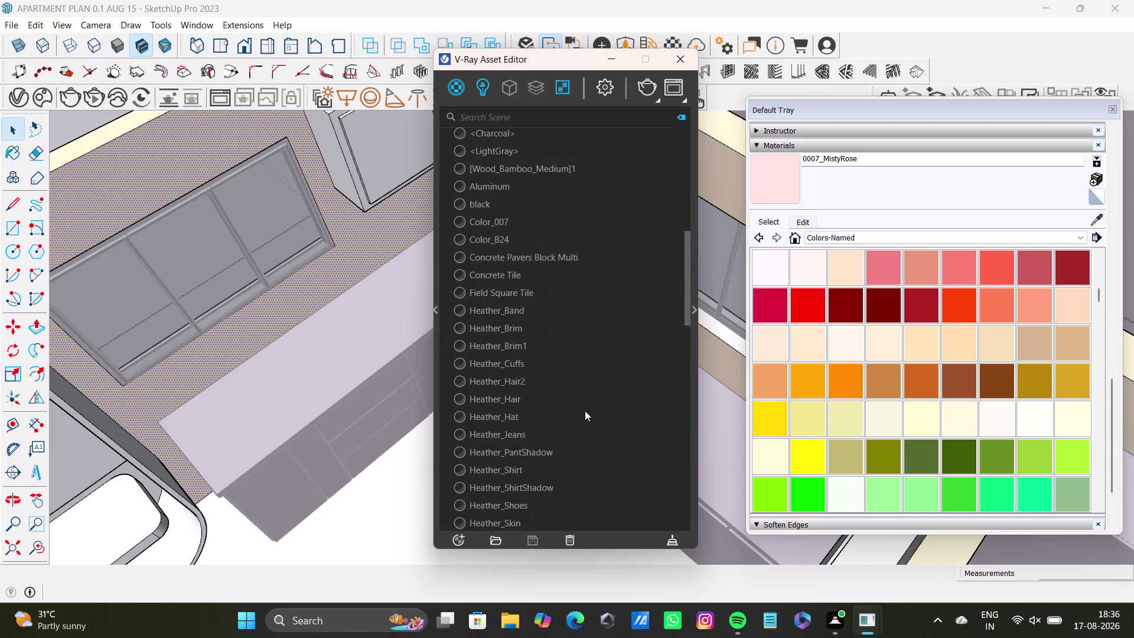
scroll(down, 3)
scroll(down, 3)
scroll(down, 3)
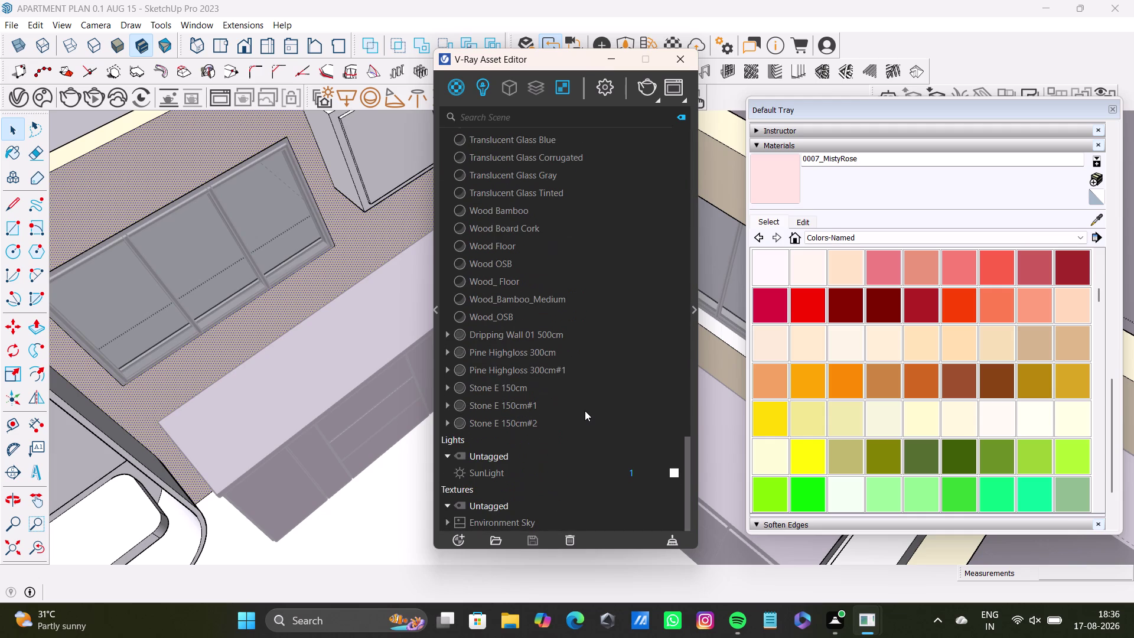
scroll(up, 3)
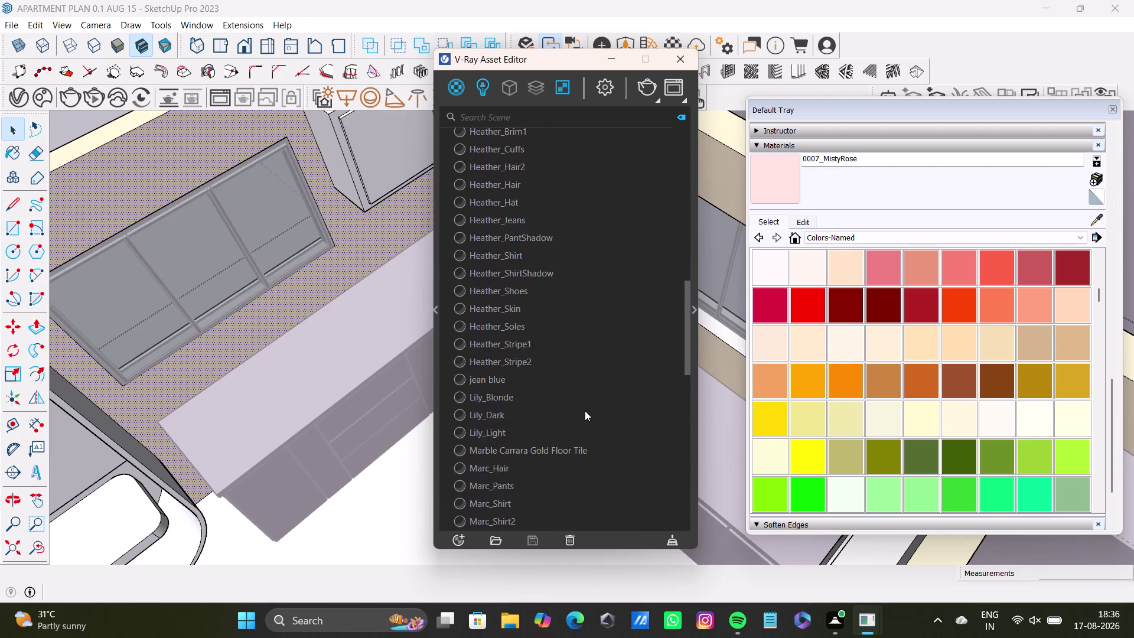
scroll(up, 3)
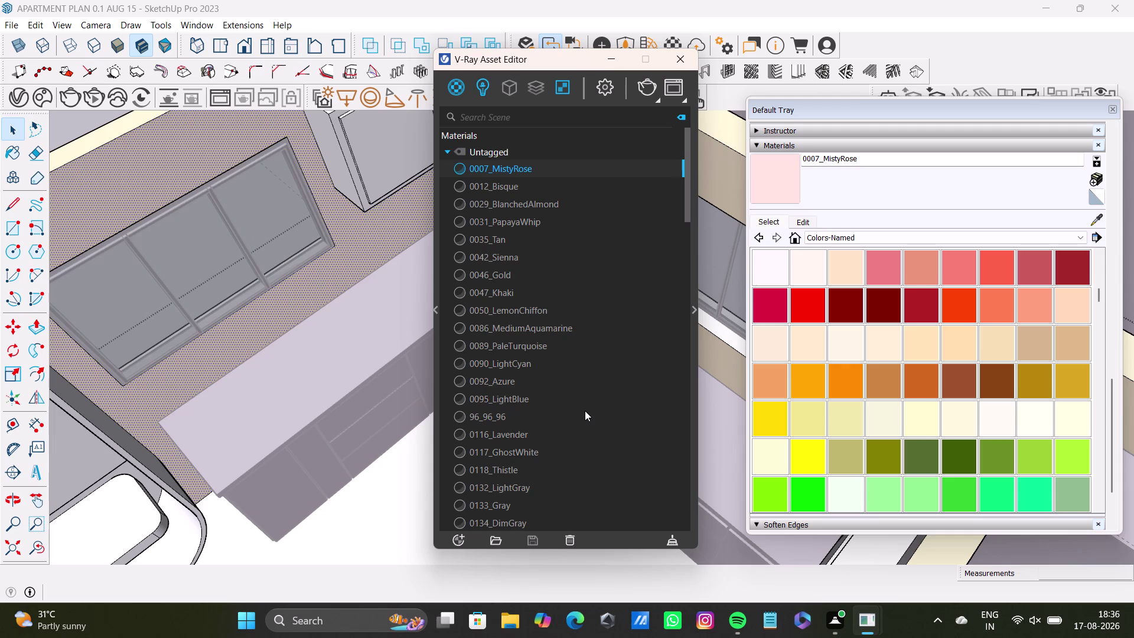
click(612, 63)
scroll(down, 3)
key(space)
Turn the view from the kitchen toward the room with the pink wardrobes.
double_click(412, 184)
click(412, 184)
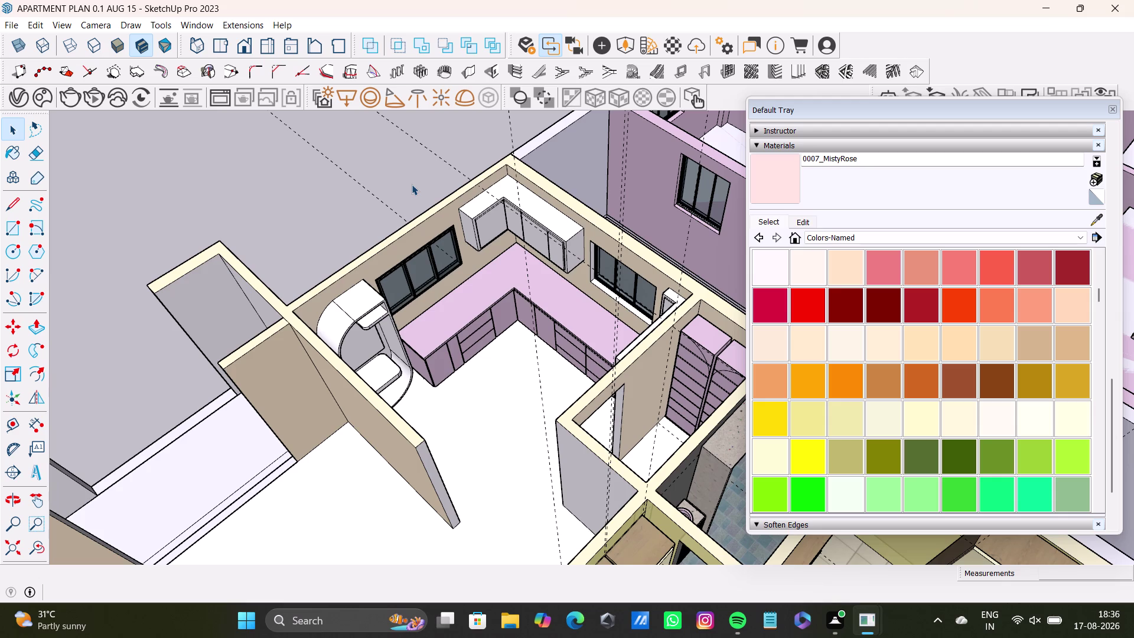
scroll(up, 3)
middle_drag(526, 304, 352, 352)
scroll(down, 3)
middle_drag(375, 370, 533, 359)
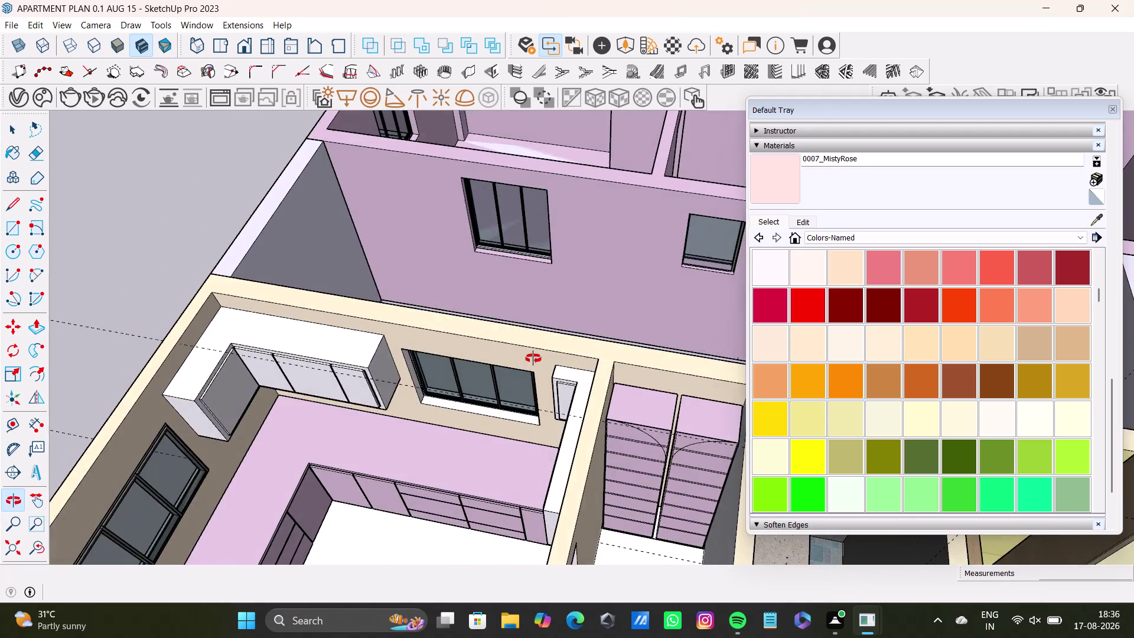
middle_drag(533, 358, 429, 302)
Centre and zoom on the two tall pink cabinets, facing their shutter fronts.
scroll(up, 3)
middle_drag(502, 360, 299, 283)
scroll(up, 3)
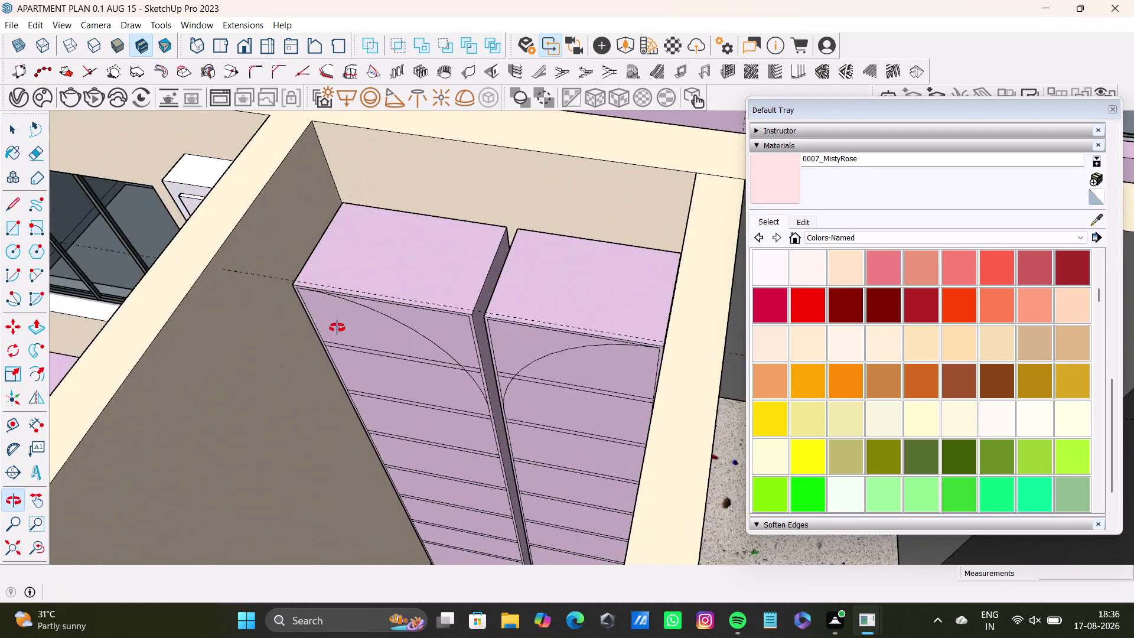
middle_drag(338, 327, 404, 273)
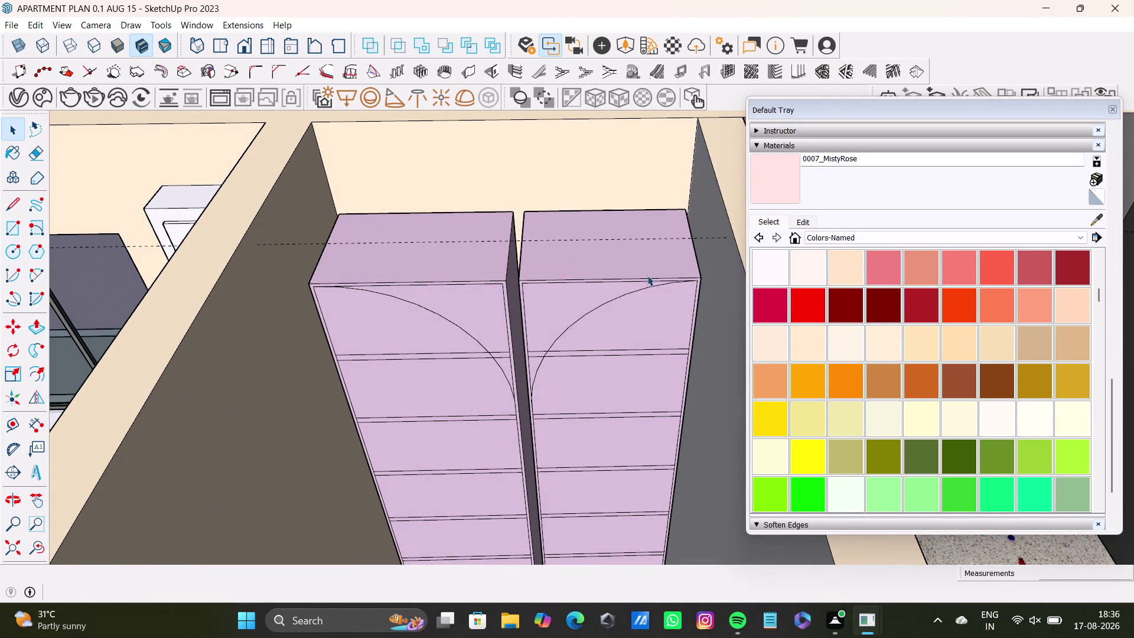
scroll(down, 3)
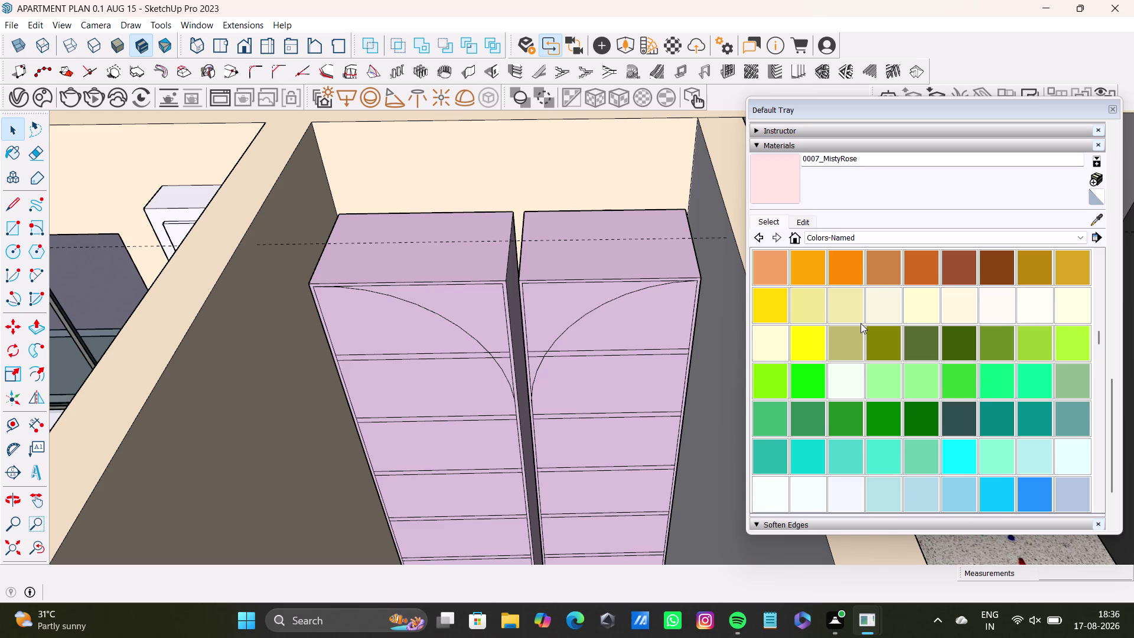
scroll(down, 3)
scroll(down, 3)
scroll(down, 3)
scroll(up, 3)
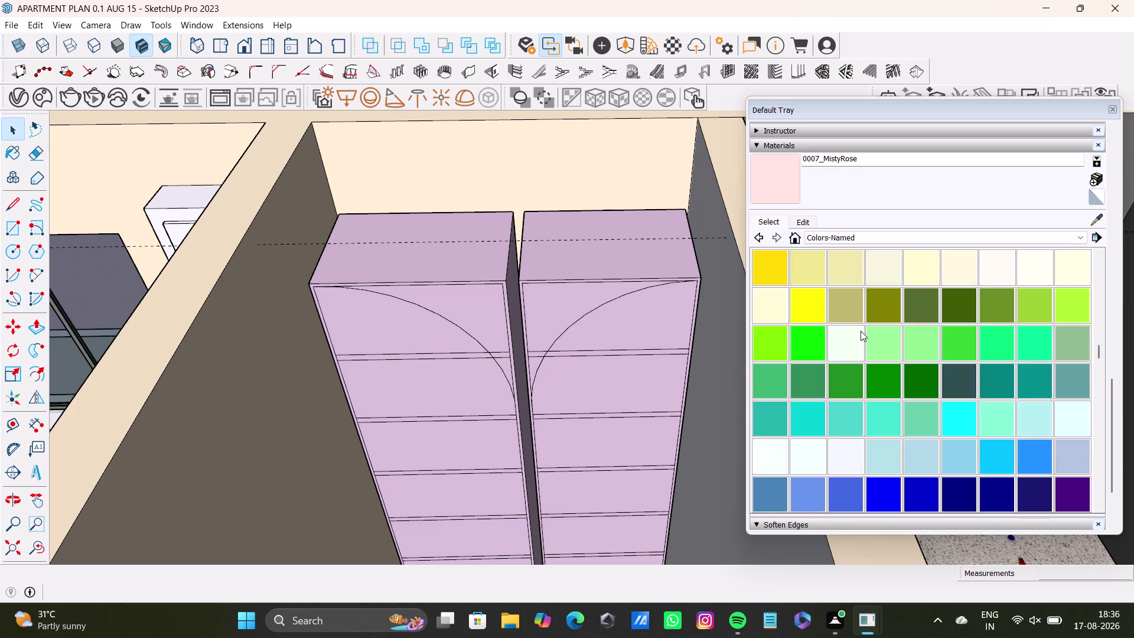
scroll(up, 3)
Paint the right cabinet's top with Wood Floor from the Wood collection.
click(876, 238)
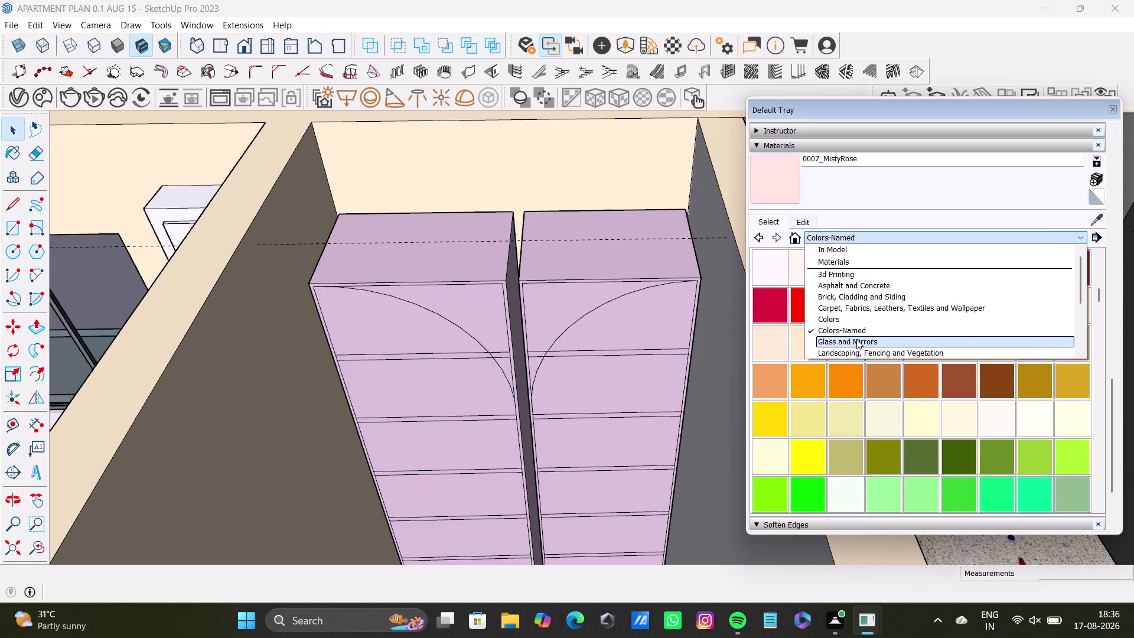
scroll(down, 3)
click(850, 352)
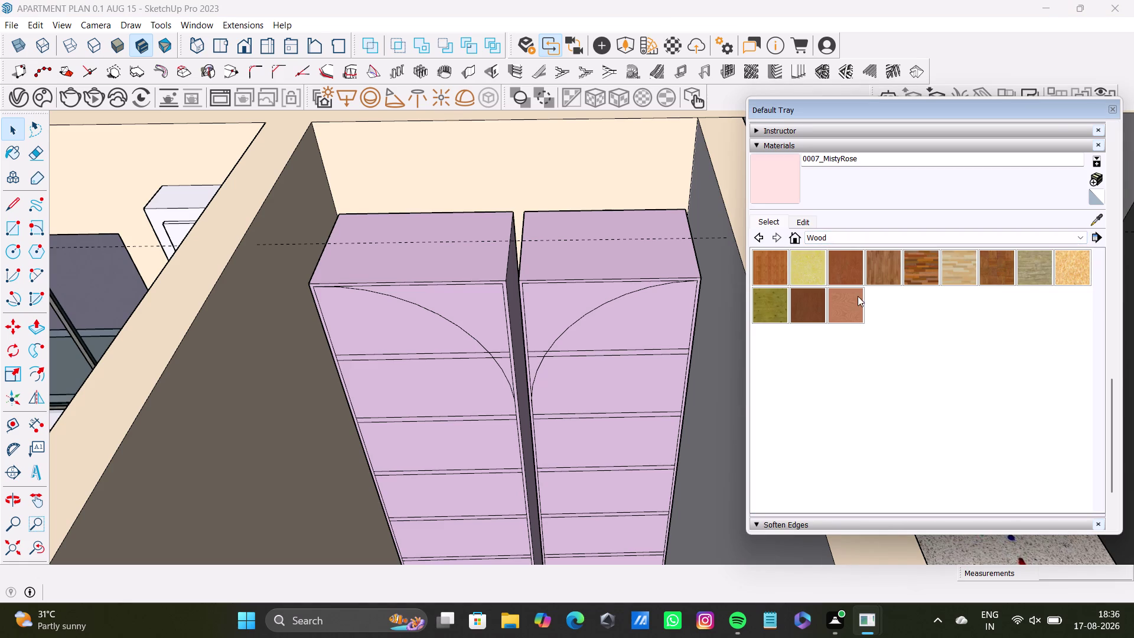
click(880, 266)
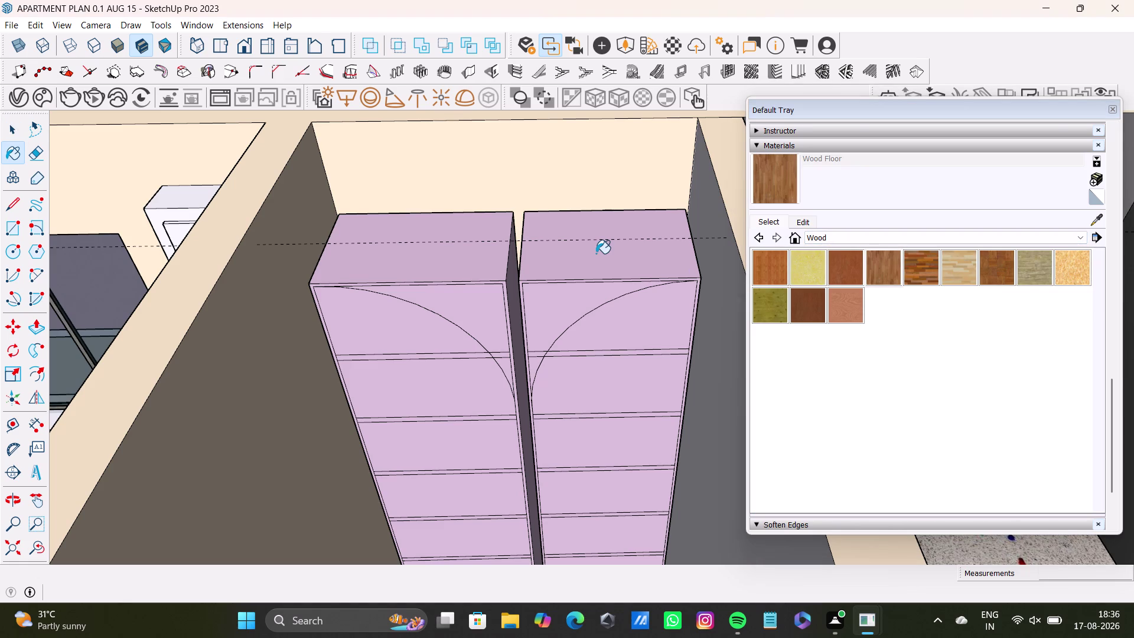
click(596, 254)
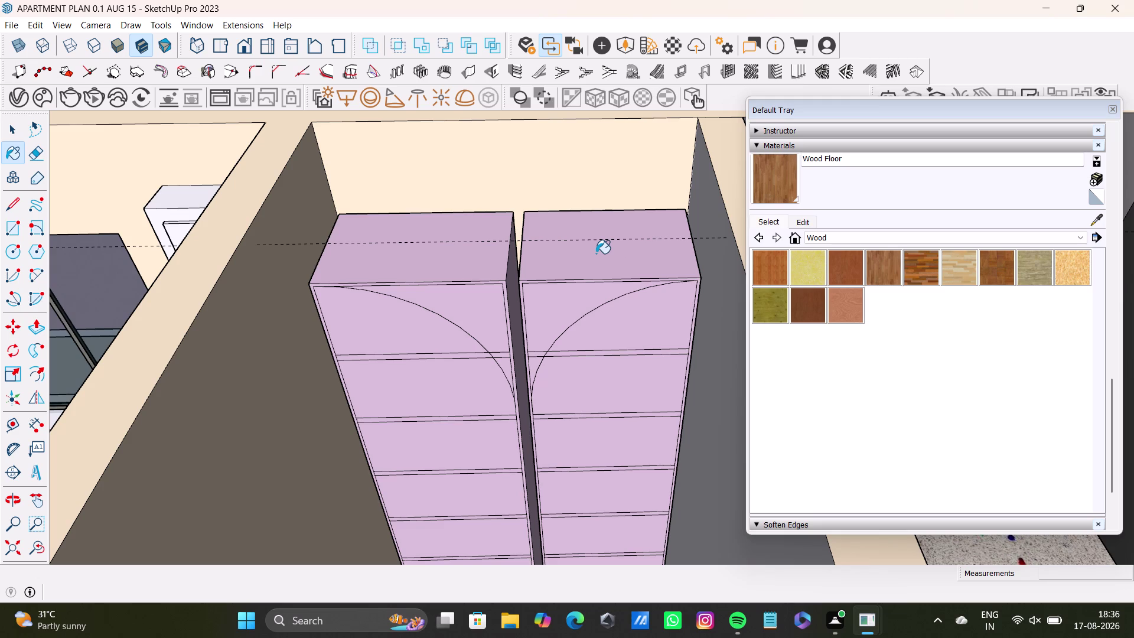
scroll(down, 3)
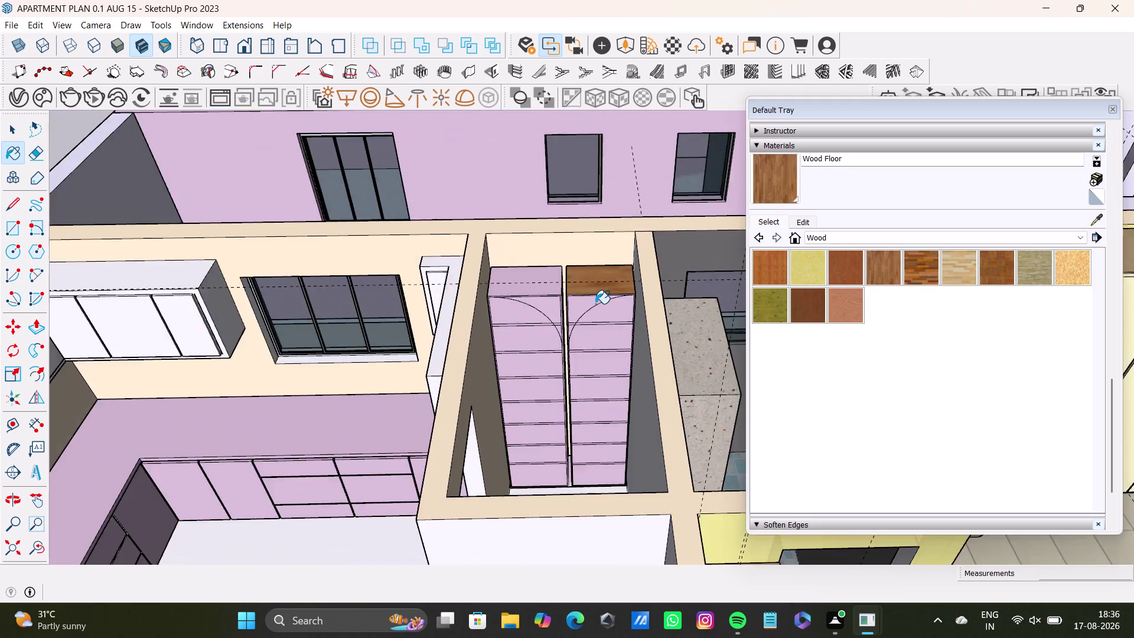
scroll(down, 3)
middle_drag(601, 325, 559, 395)
scroll(up, 3)
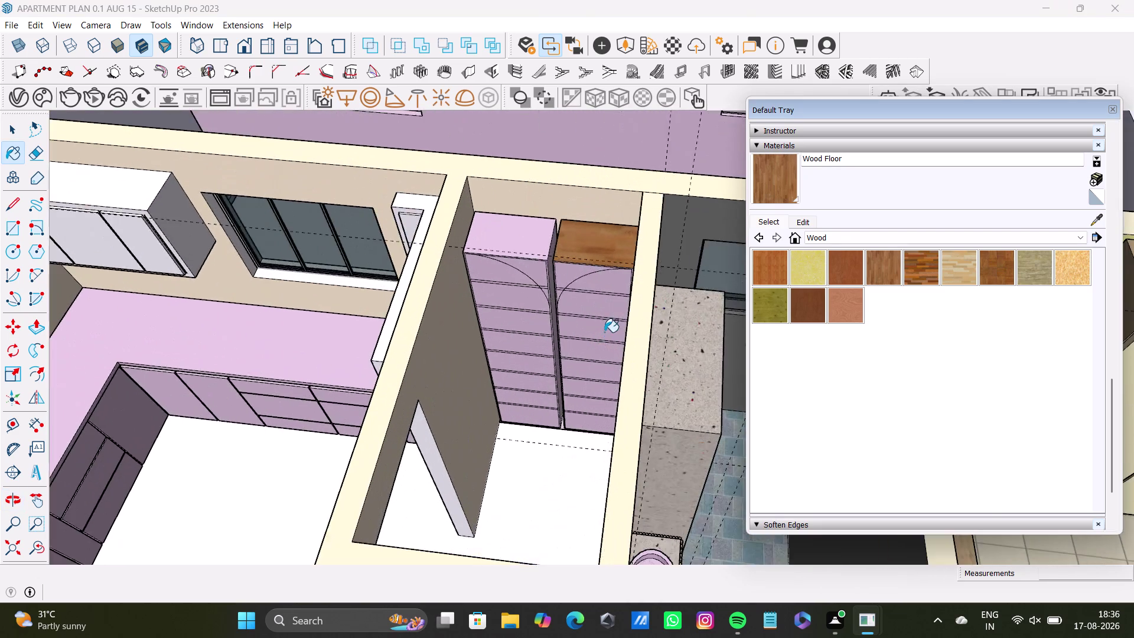
scroll(up, 3)
middle_drag(601, 317, 540, 348)
scroll(up, 3)
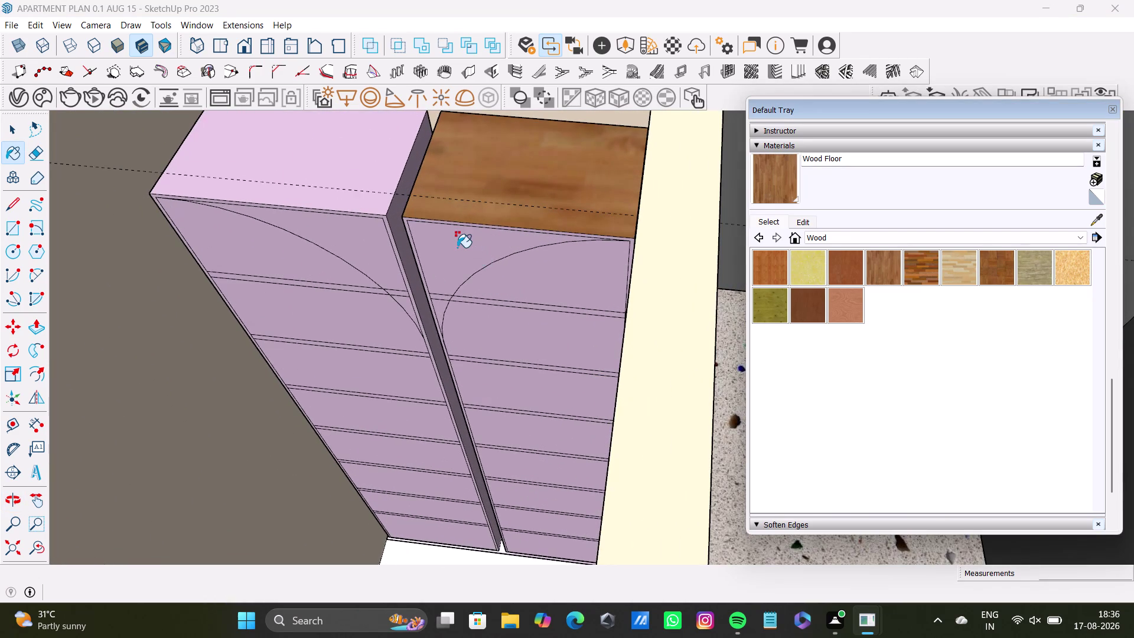
Select both cabinets' tops, arched upper faces, side faces and the divider panel.
click(457, 247)
key(ctrl+z)
key(space)
click(455, 252)
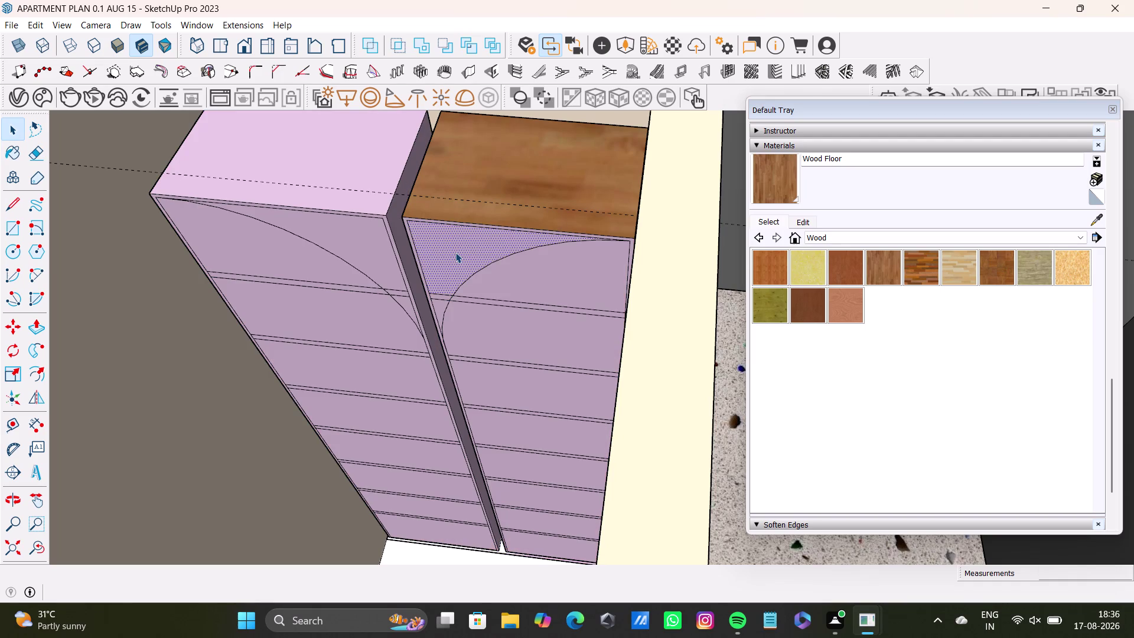
click(376, 250)
click(362, 187)
scroll(up, 3)
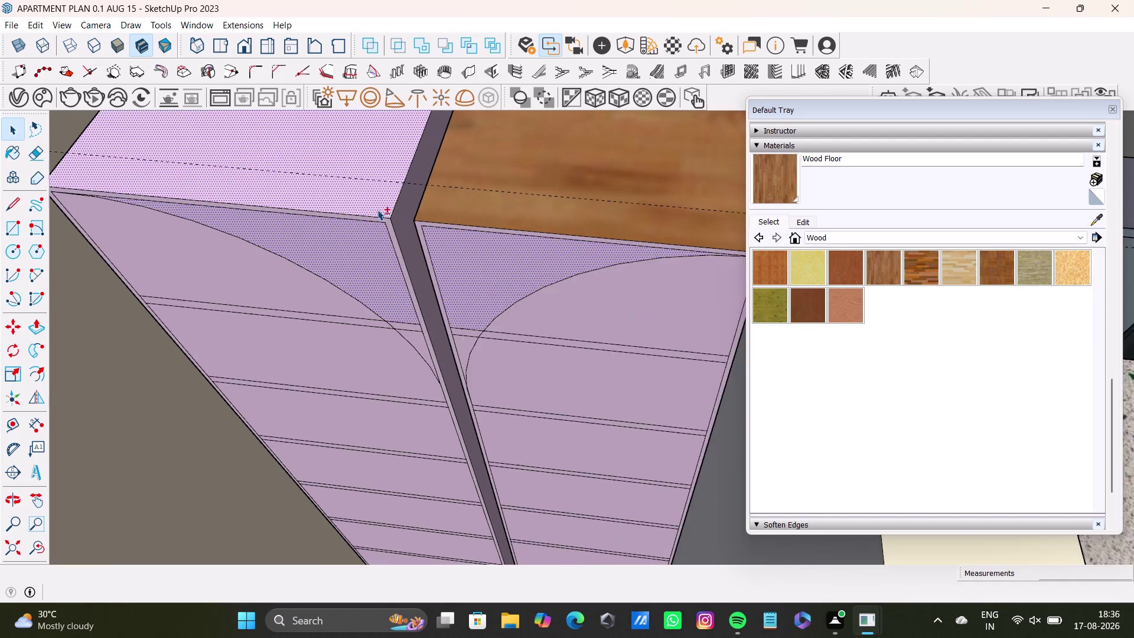
scroll(up, 3)
click(403, 247)
click(415, 230)
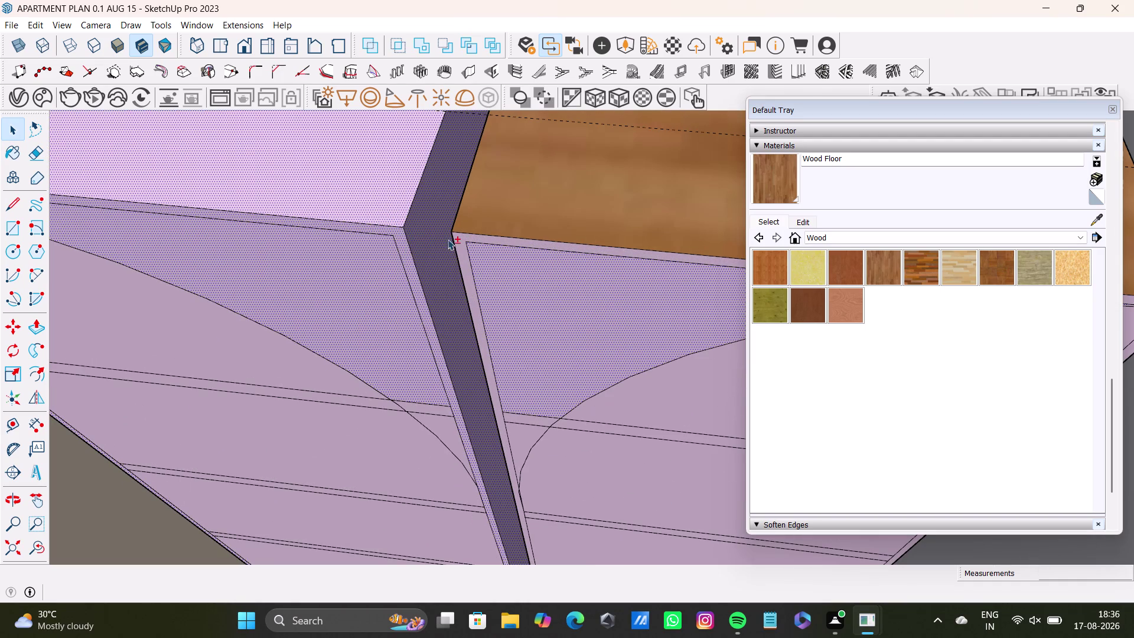
click(463, 253)
Add the left front frame face and paint all selected faces Wood Floor.
middle_drag(459, 280, 519, 291)
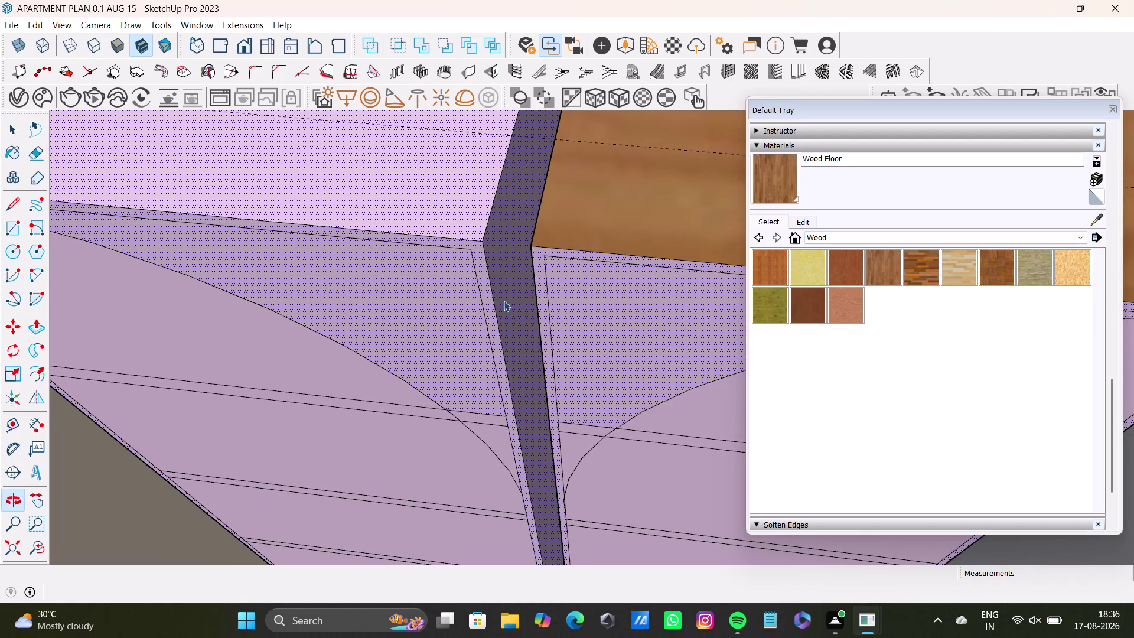
middle_drag(504, 303, 647, 329)
click(598, 276)
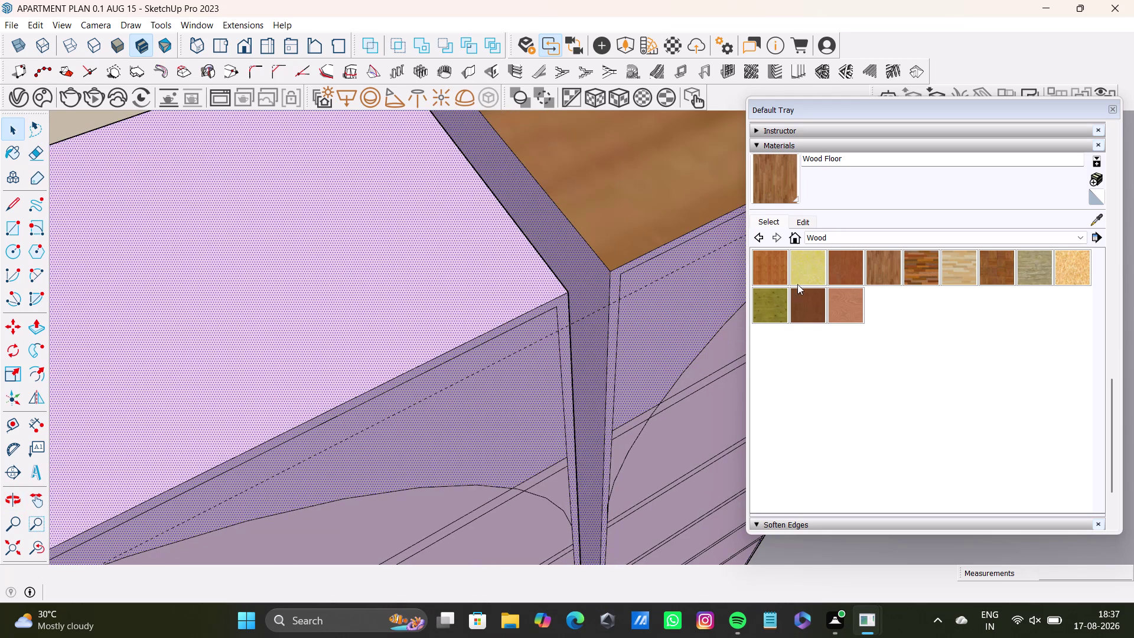
click(787, 179)
click(595, 272)
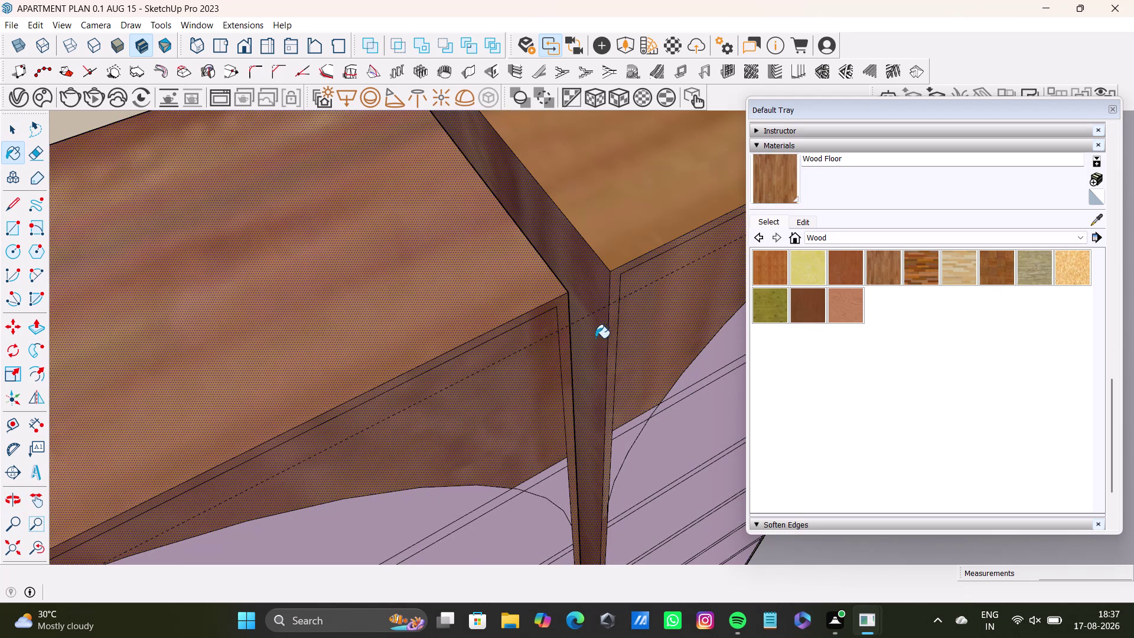
scroll(down, 3)
middle_drag(528, 429, 473, 301)
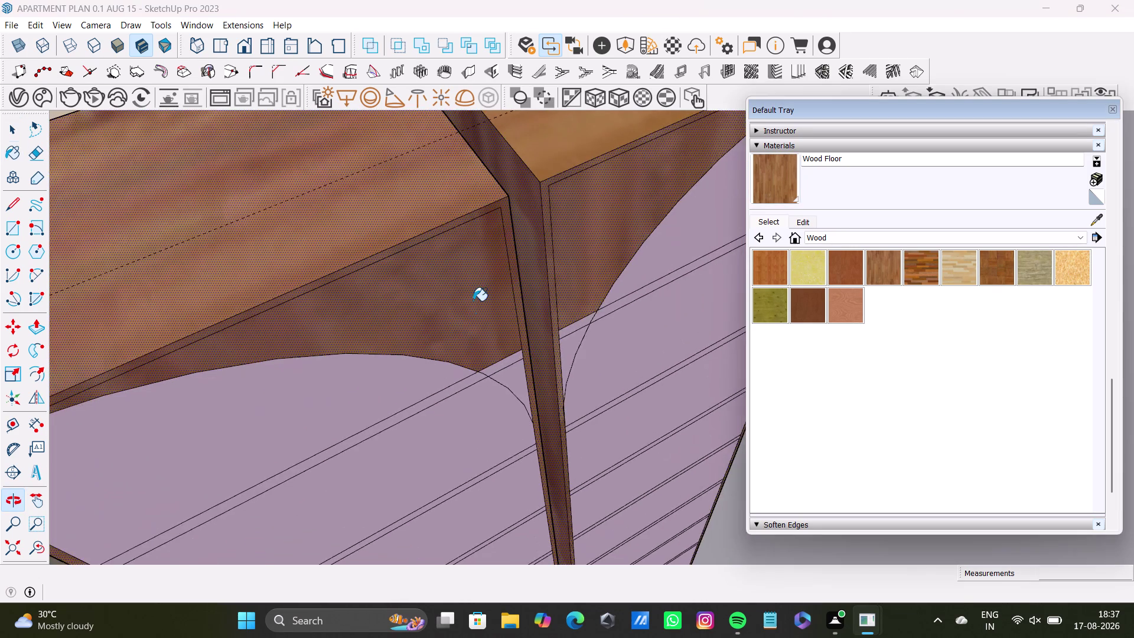
scroll(up, 3)
middle_drag(507, 371, 463, 281)
scroll(up, 3)
Paint the four small leftover arched faces Wood Floor and reopen the collection list.
key(space)
click(487, 302)
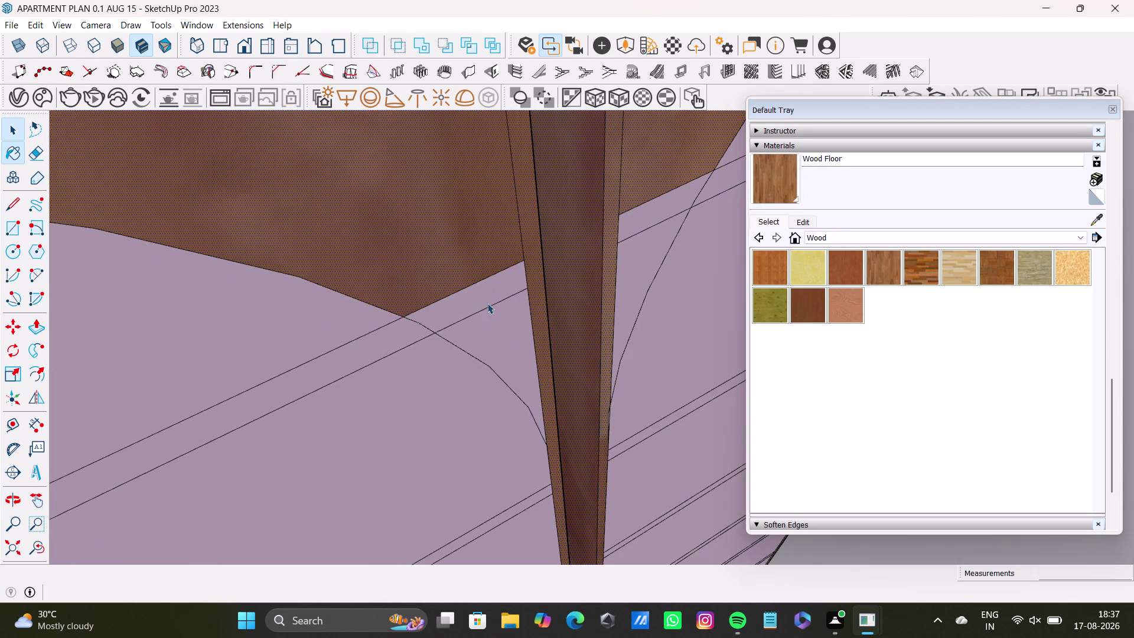
click(503, 332)
click(638, 213)
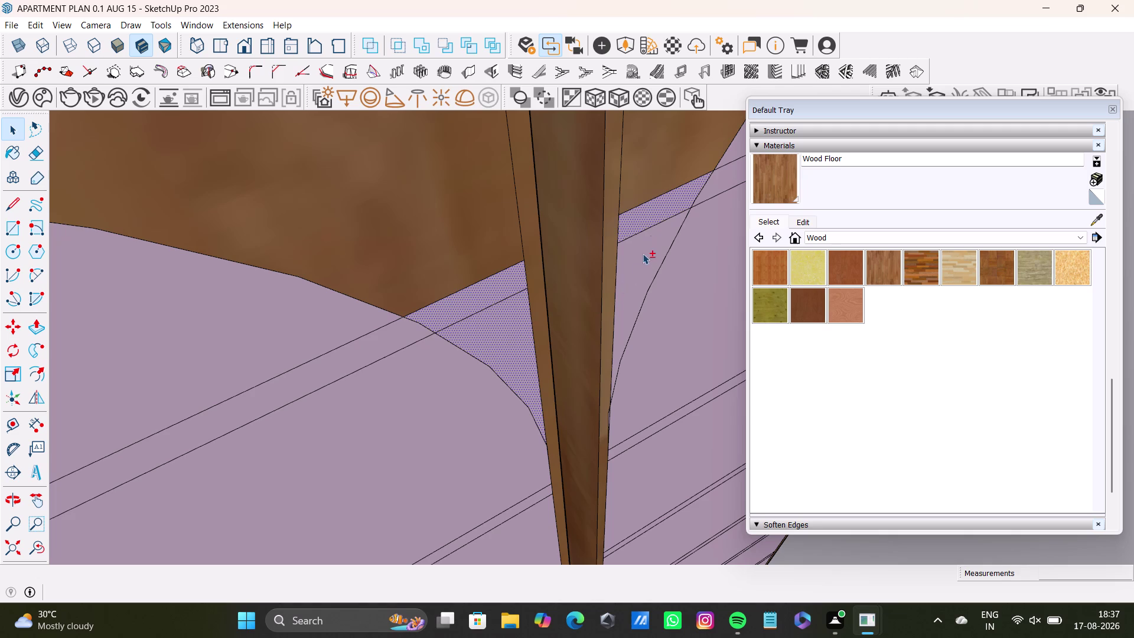
click(643, 257)
click(795, 198)
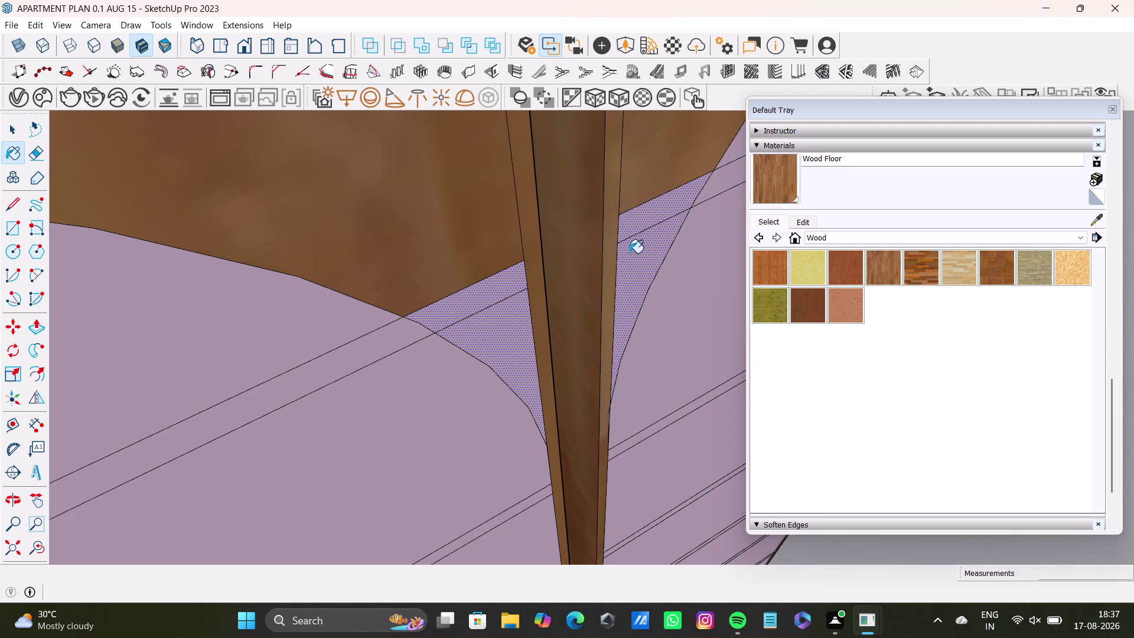
click(626, 254)
scroll(down, 3)
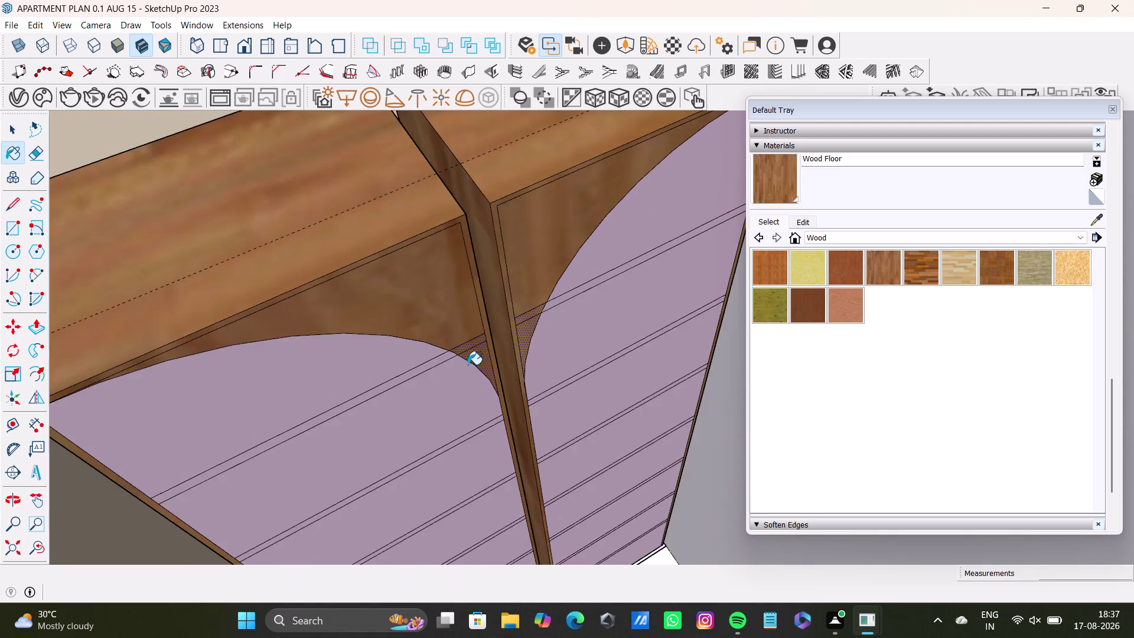
scroll(down, 3)
middle_drag(517, 365, 384, 373)
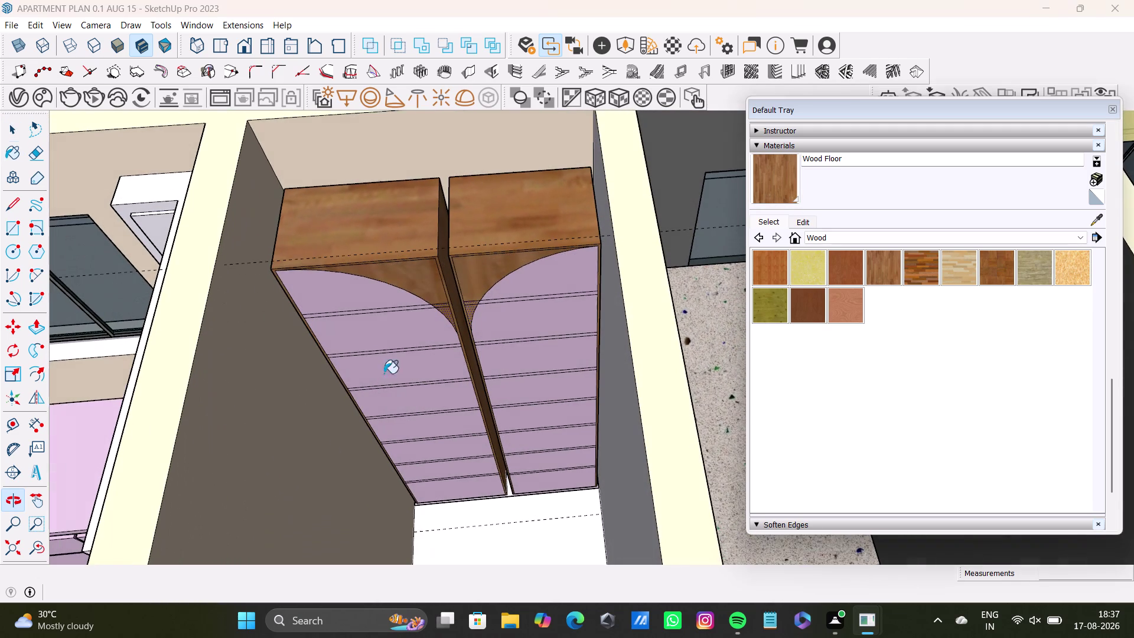
click(858, 240)
scroll(up, 3)
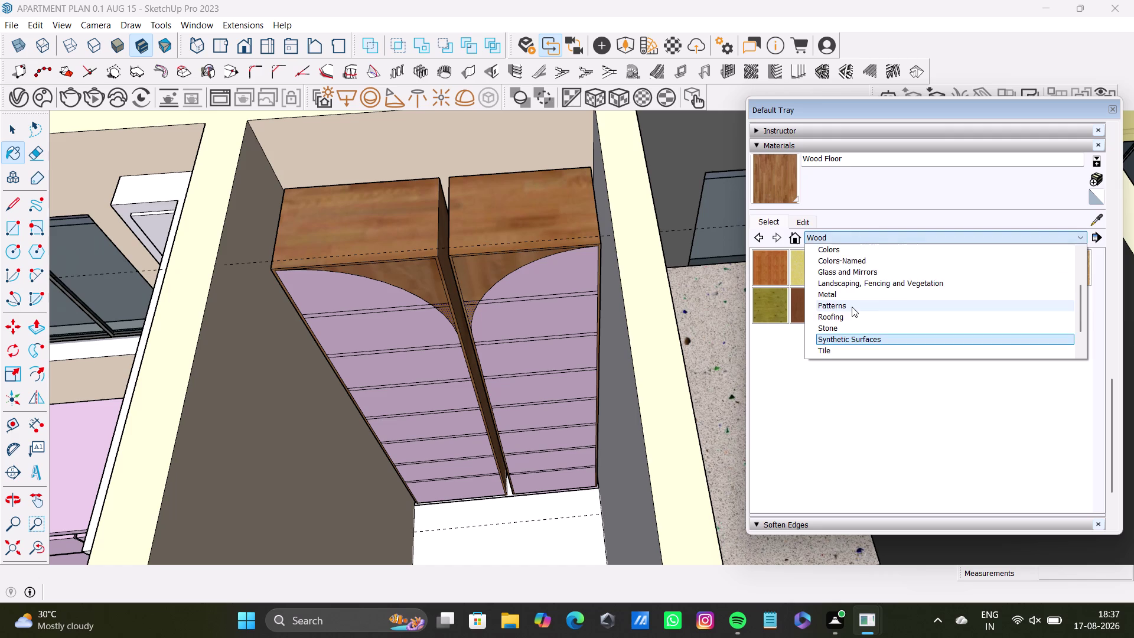
Choose the Mirror 01 material from the Glass and Mirrors collection.
scroll(up, 3)
click(849, 305)
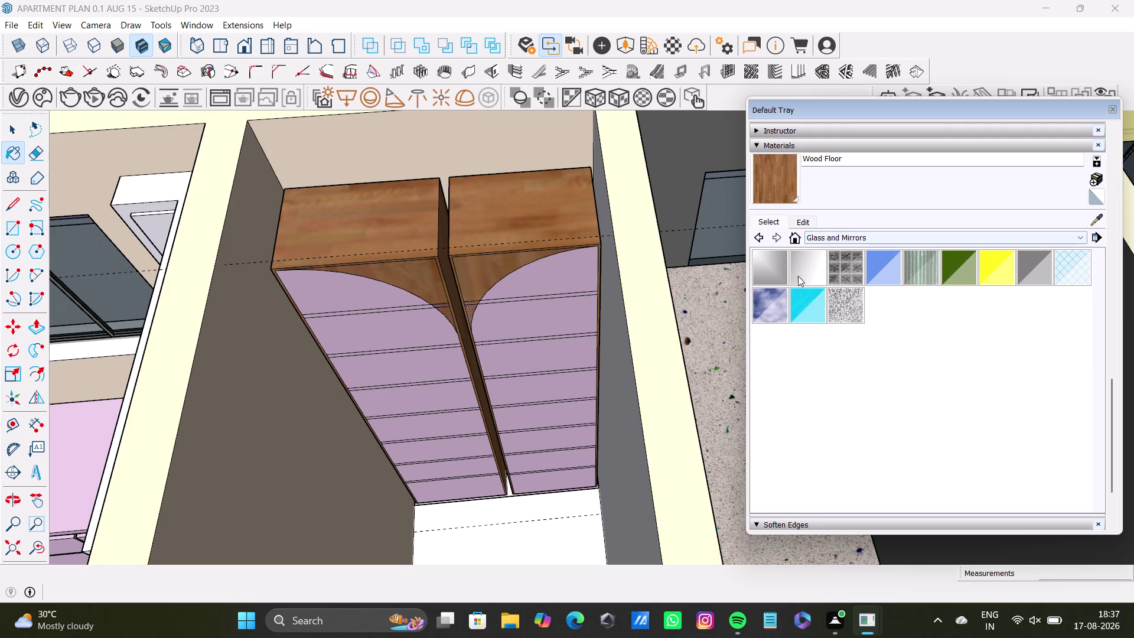
click(765, 263)
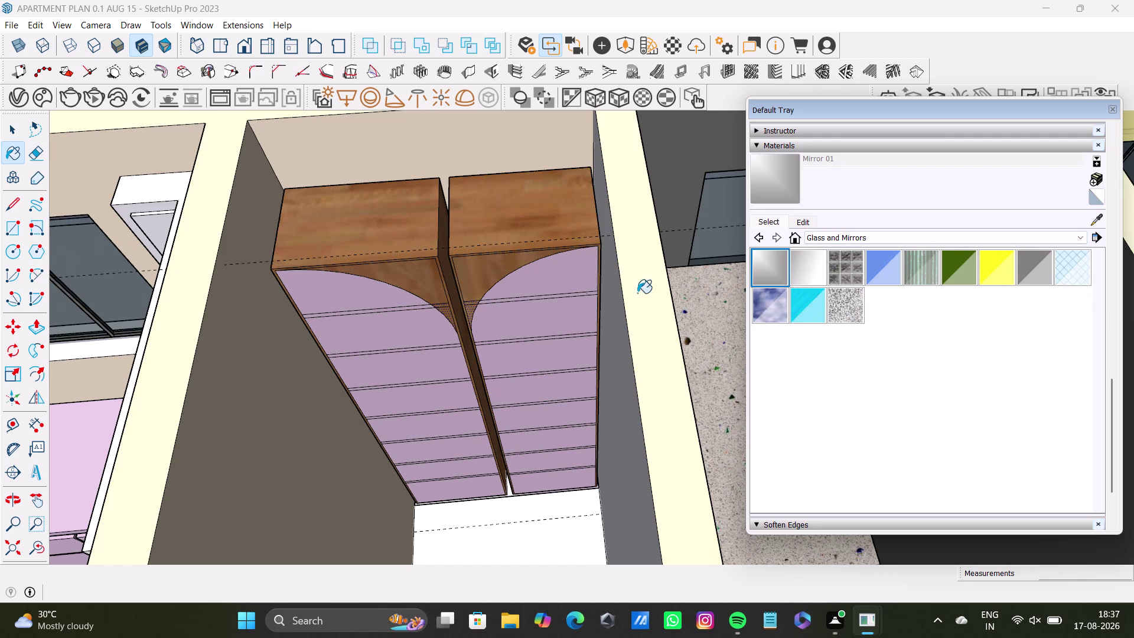
Select the right cabinet's upper and lower shutter faces.
key(space)
click(516, 320)
click(540, 281)
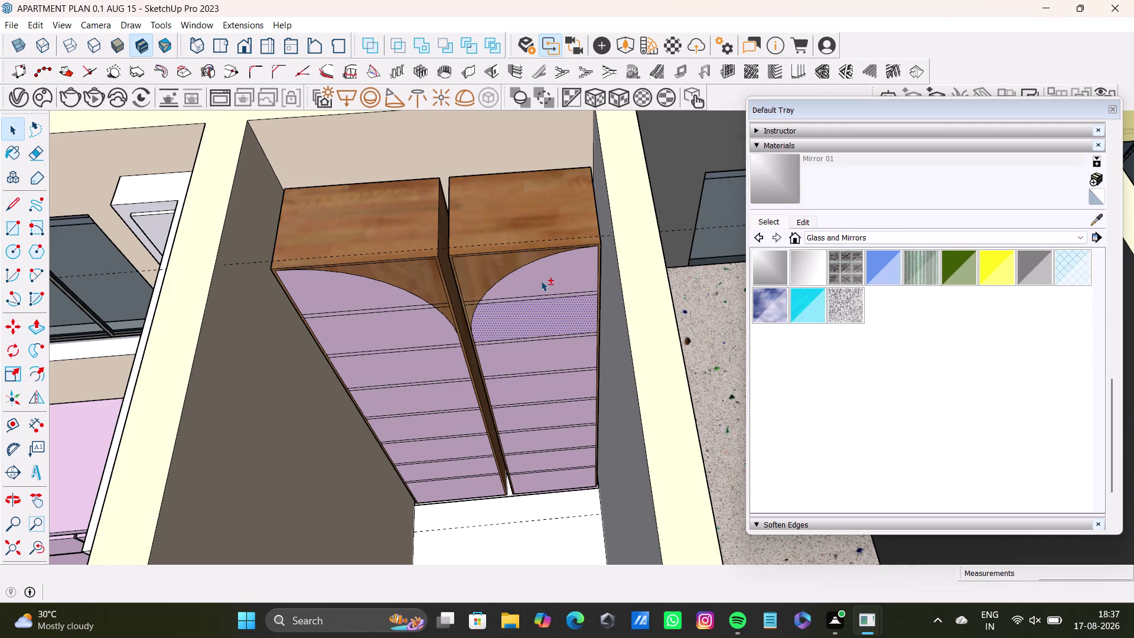
scroll(up, 3)
click(556, 264)
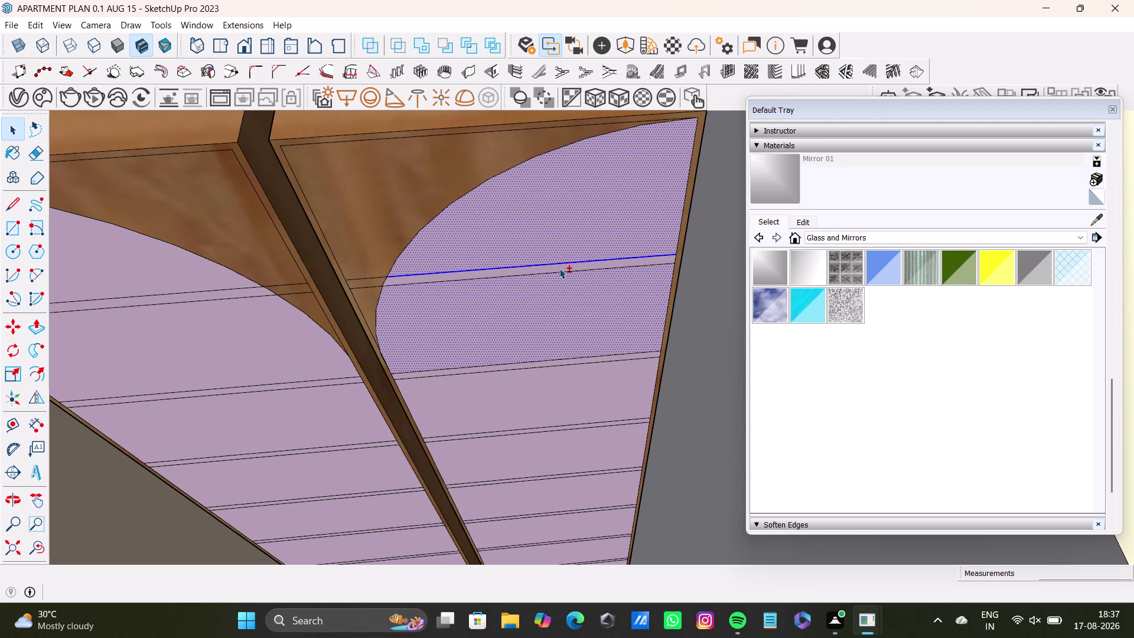
click(560, 268)
click(552, 363)
click(555, 379)
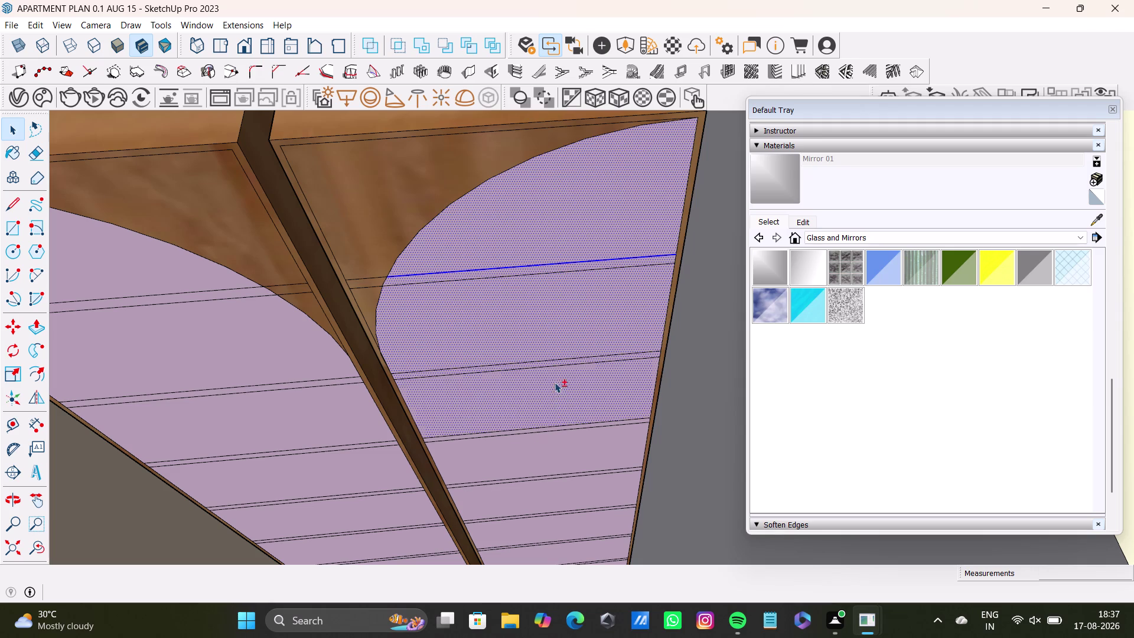
click(554, 437)
click(557, 428)
middle_drag(560, 438, 563, 356)
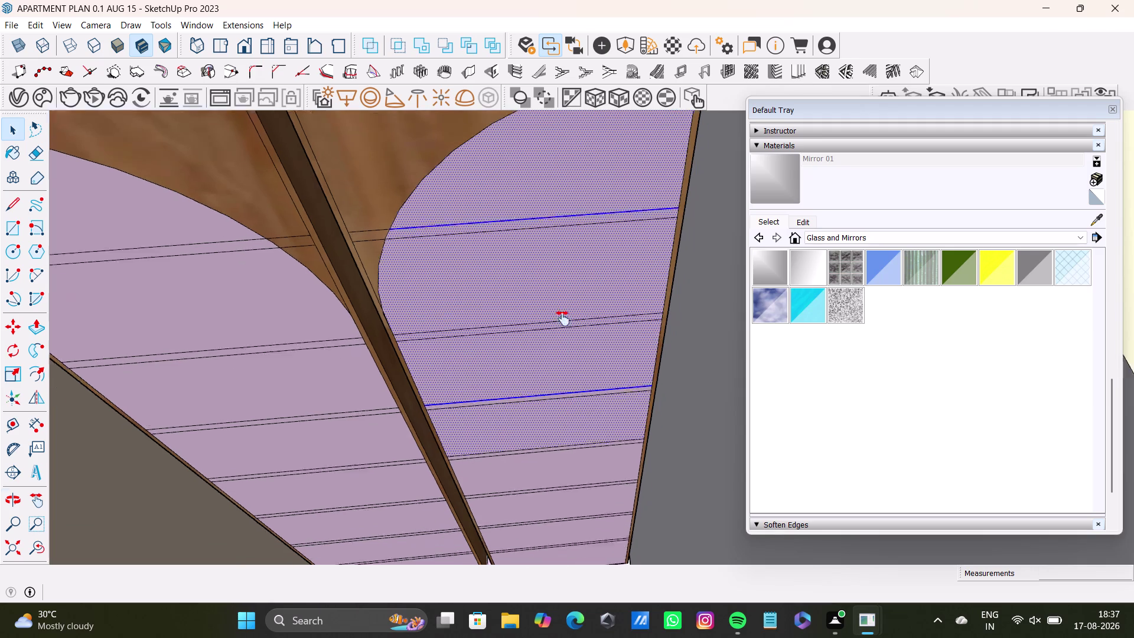
middle_drag(562, 356, 563, 292)
scroll(up, 3)
click(585, 265)
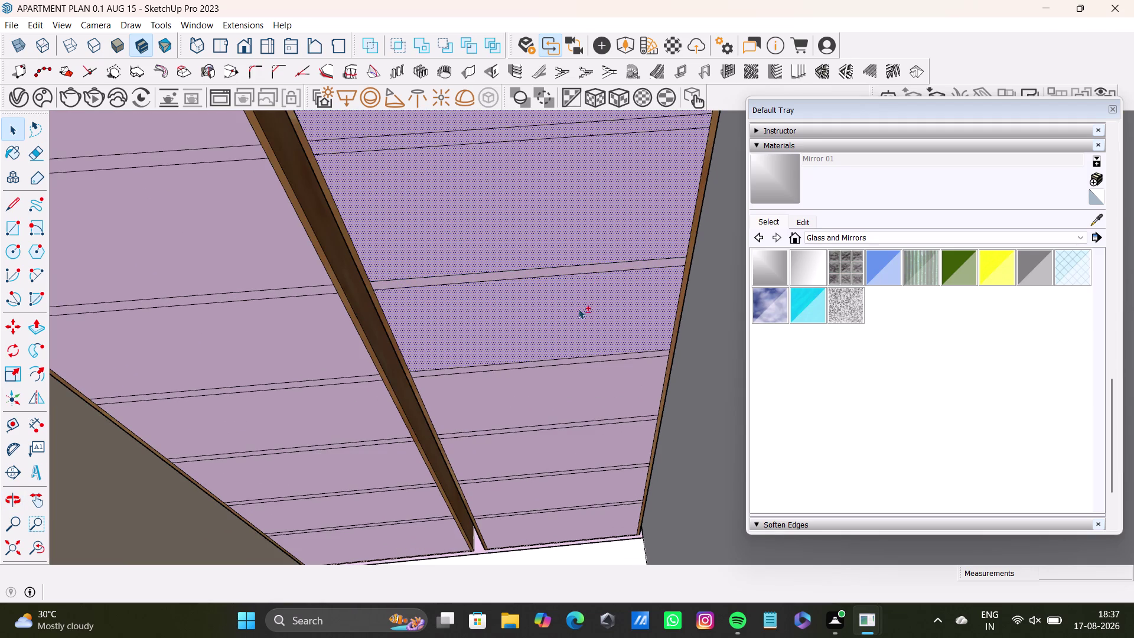
click(587, 268)
click(579, 360)
click(580, 382)
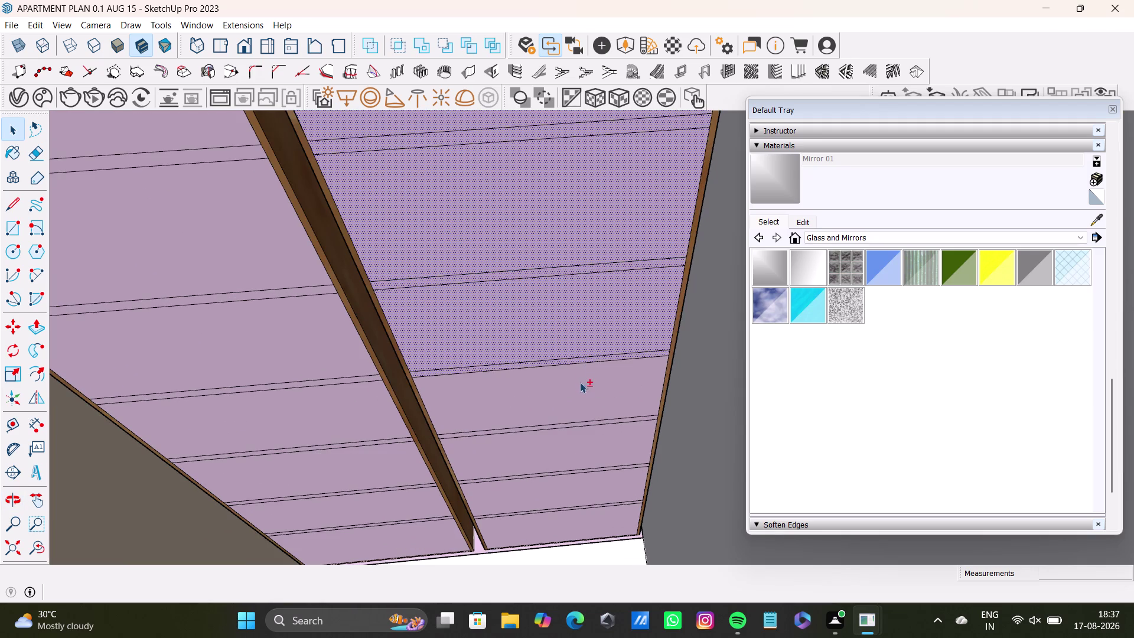
scroll(up, 3)
click(589, 420)
click(591, 453)
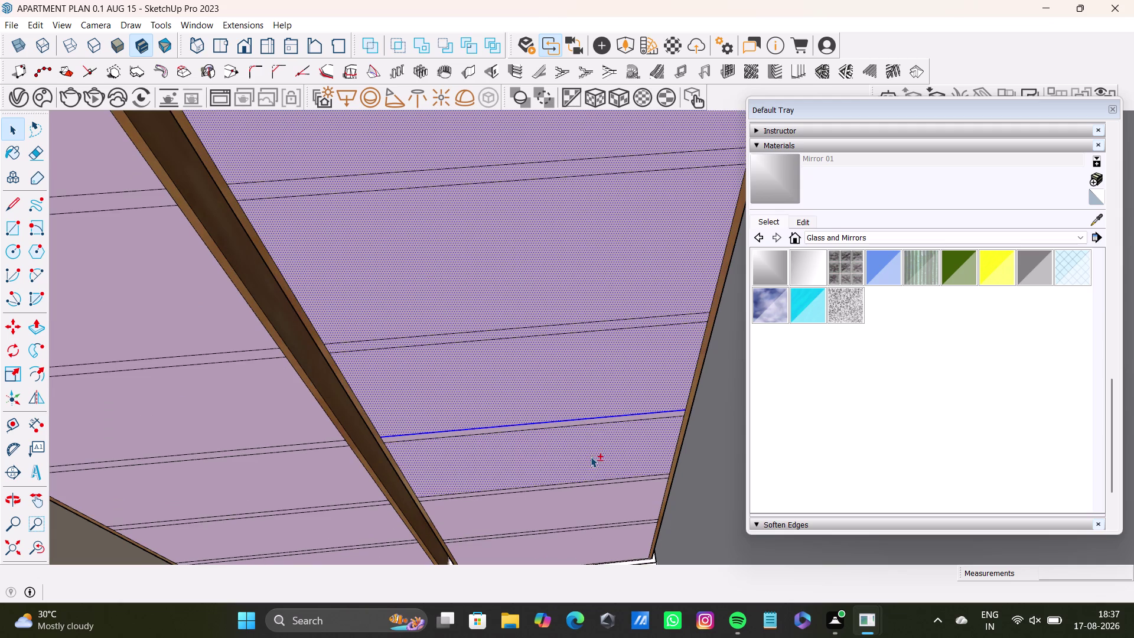
scroll(up, 3)
click(585, 422)
scroll(down, 3)
Add the remaining right-cabinet shutter faces to the selection.
middle_drag(585, 423, 560, 293)
scroll(up, 3)
middle_drag(563, 415, 569, 339)
scroll(up, 3)
click(583, 315)
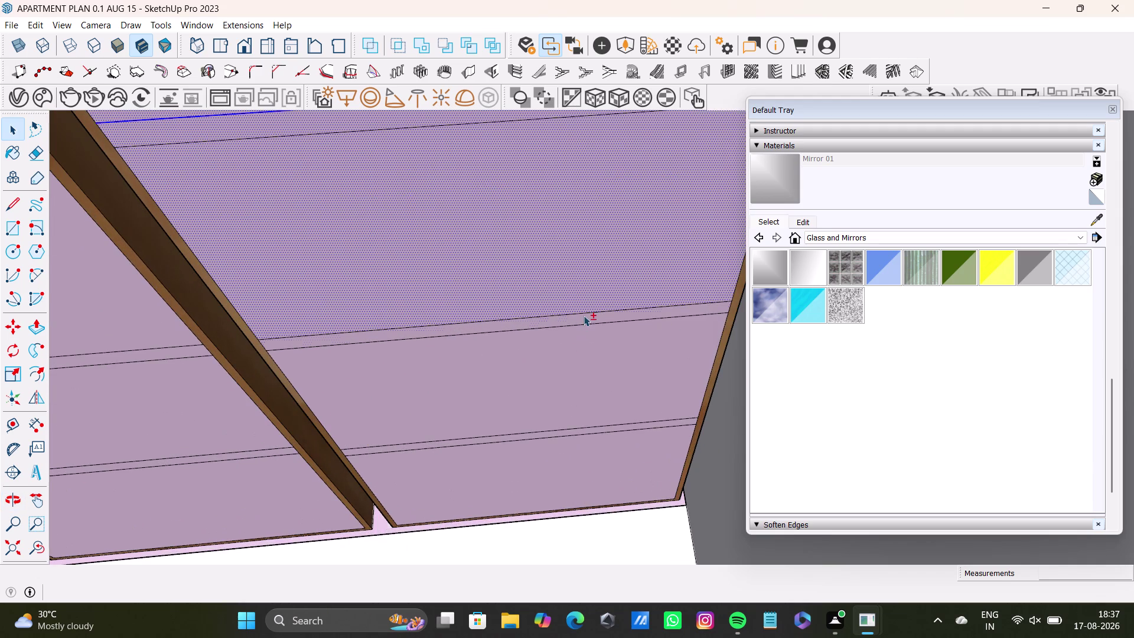
click(588, 346)
click(592, 460)
click(595, 431)
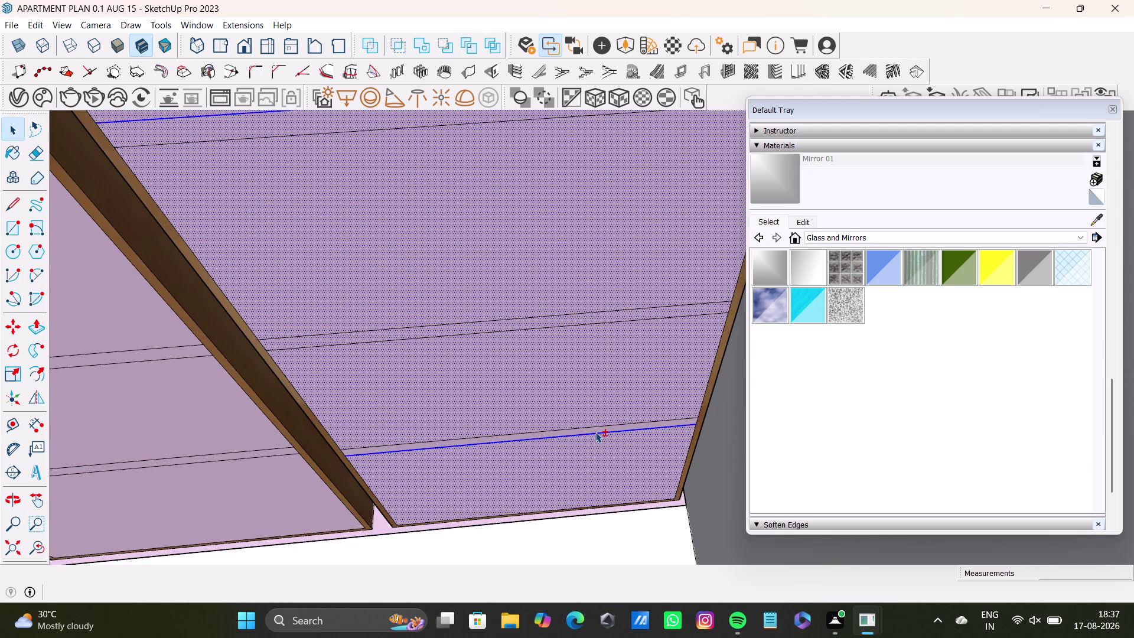
click(596, 426)
click(597, 430)
scroll(down, 3)
Add the other wardrobe half's shutter faces to the selection.
middle_drag(185, 388, 427, 322)
click(394, 331)
click(401, 278)
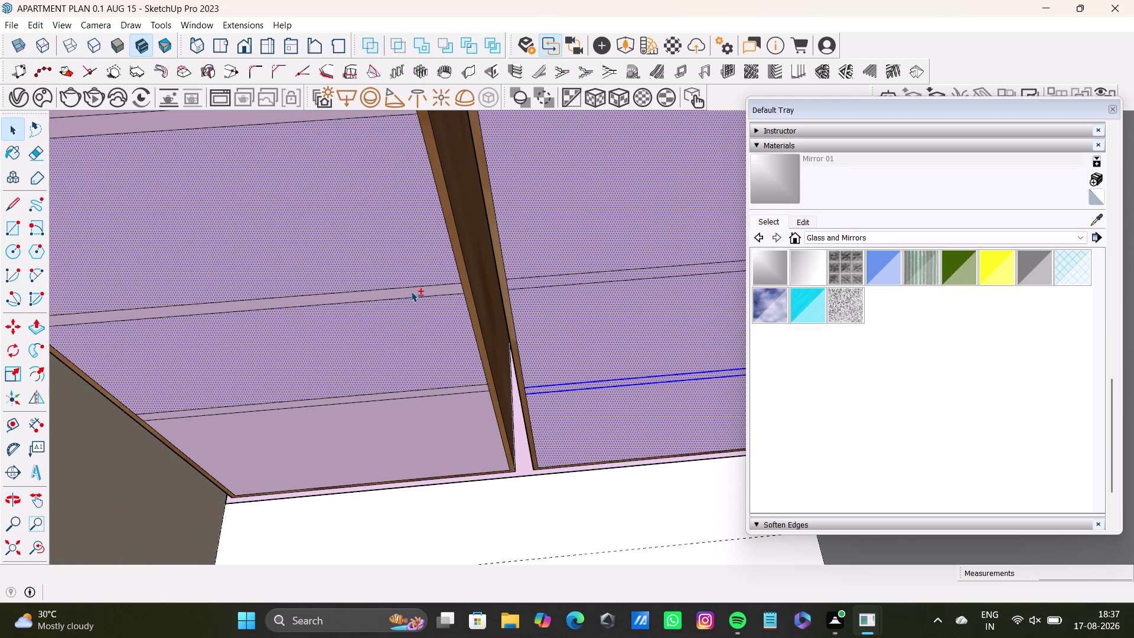
click(411, 291)
scroll(up, 3)
click(429, 391)
click(444, 439)
scroll(down, 3)
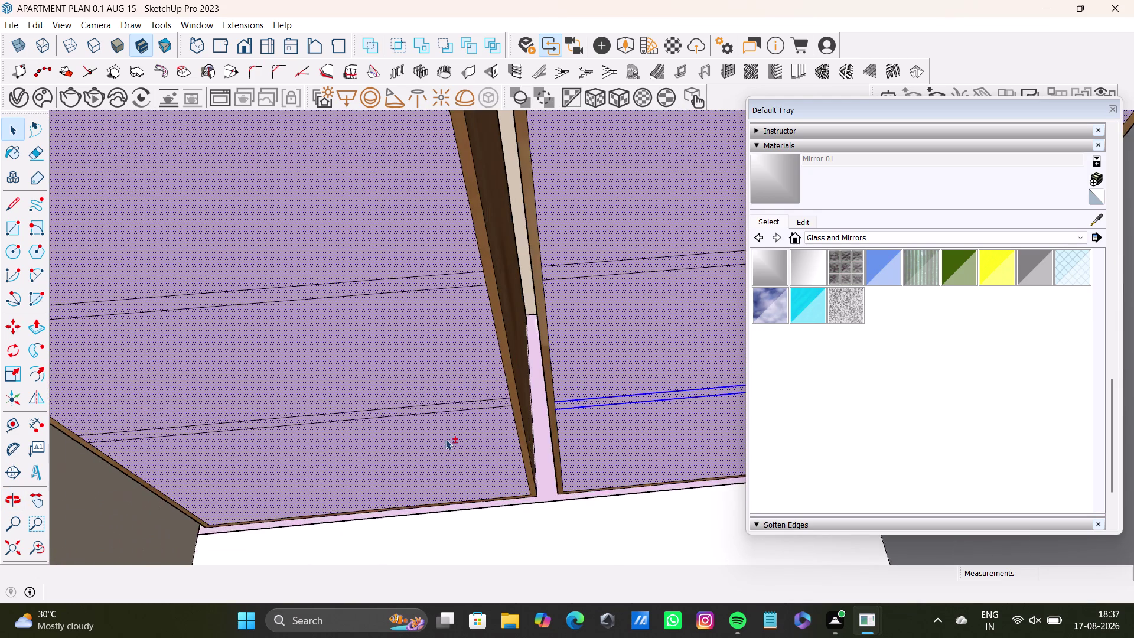
scroll(down, 3)
middle_drag(385, 301, 447, 456)
scroll(down, 3)
scroll(up, 3)
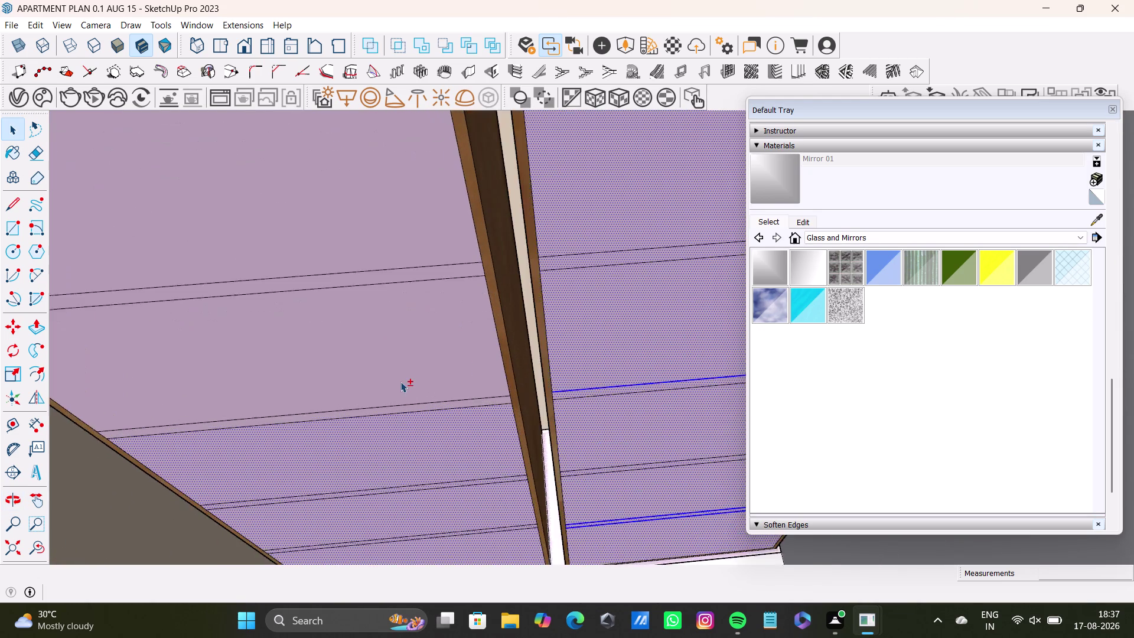
scroll(up, 3)
click(434, 412)
click(435, 374)
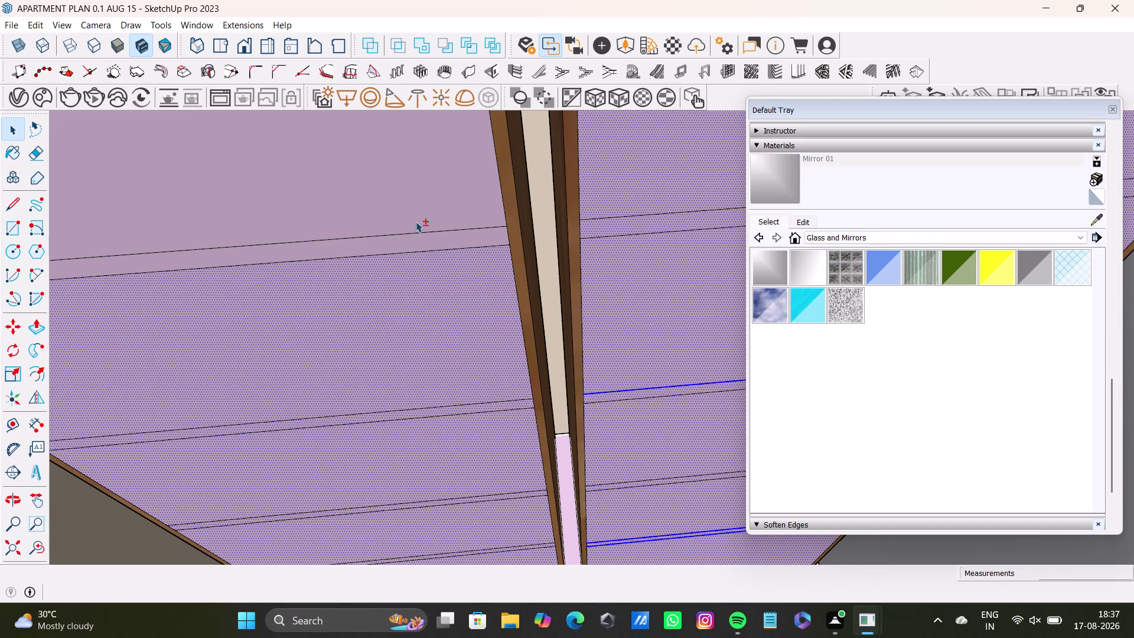
click(418, 235)
click(418, 198)
scroll(down, 3)
Add the last unselected panel faces and confirm every shutter is selected.
middle_drag(349, 190, 455, 428)
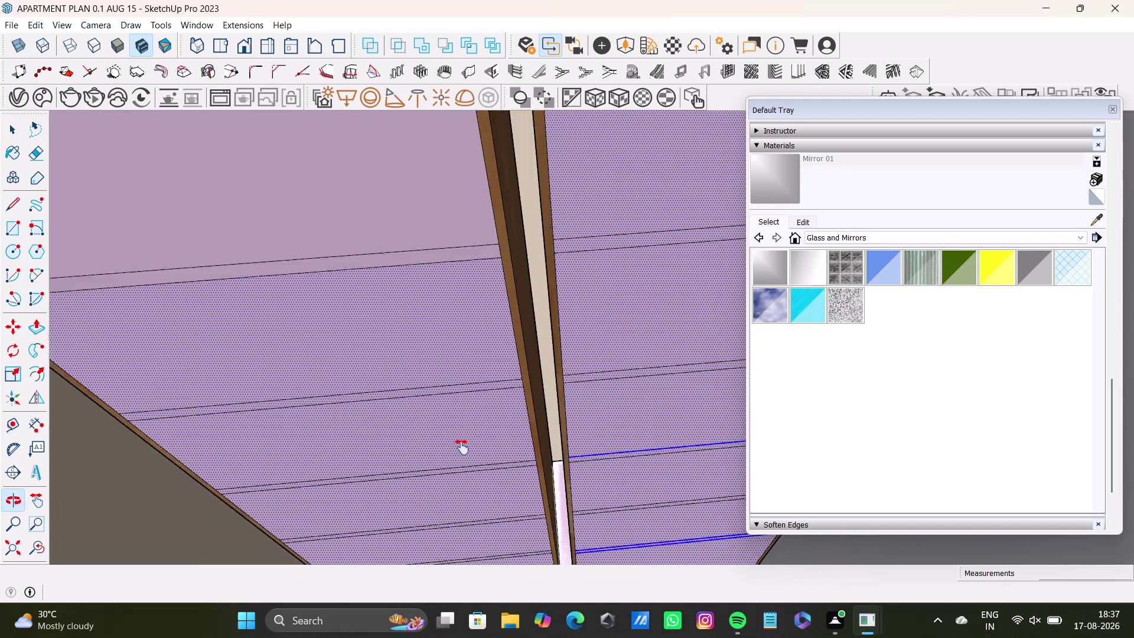
middle_drag(455, 428, 477, 485)
click(448, 339)
click(464, 406)
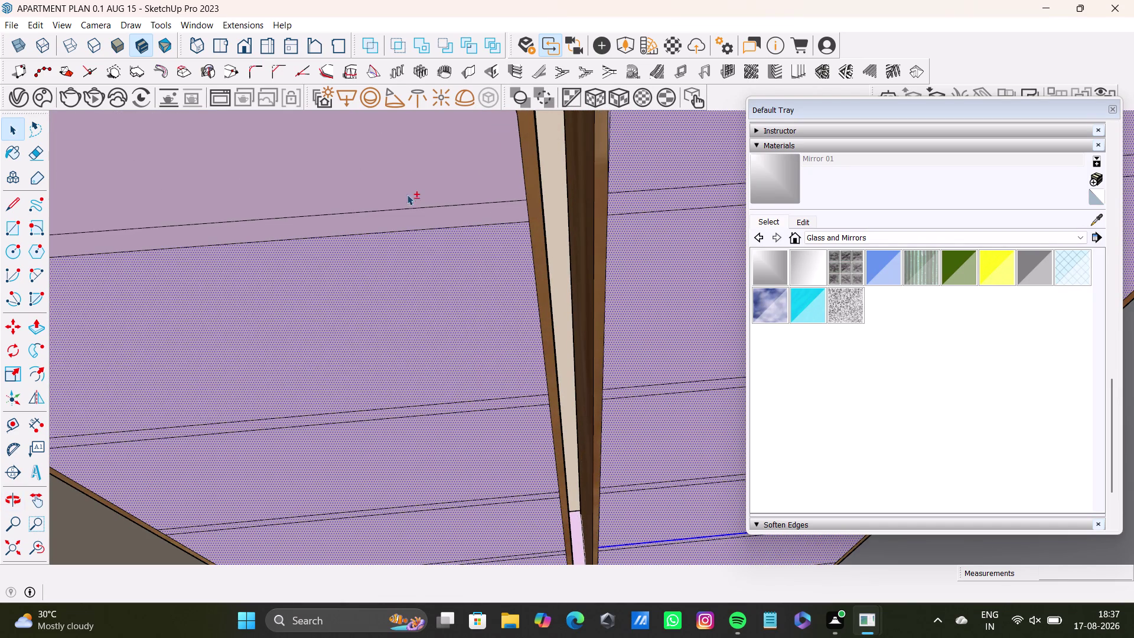
click(423, 232)
click(429, 219)
click(423, 254)
scroll(down, 3)
middle_drag(419, 255, 449, 383)
scroll(down, 3)
click(396, 271)
click(332, 186)
click(324, 153)
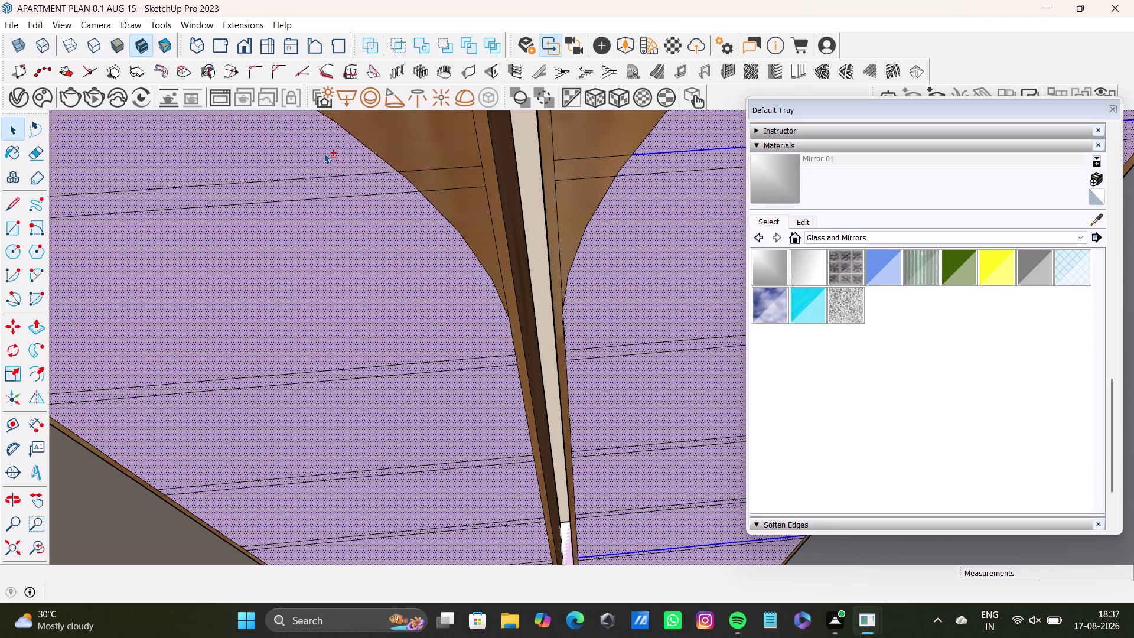
middle_drag(390, 192, 236, 262)
middle_drag(414, 295, 478, 264)
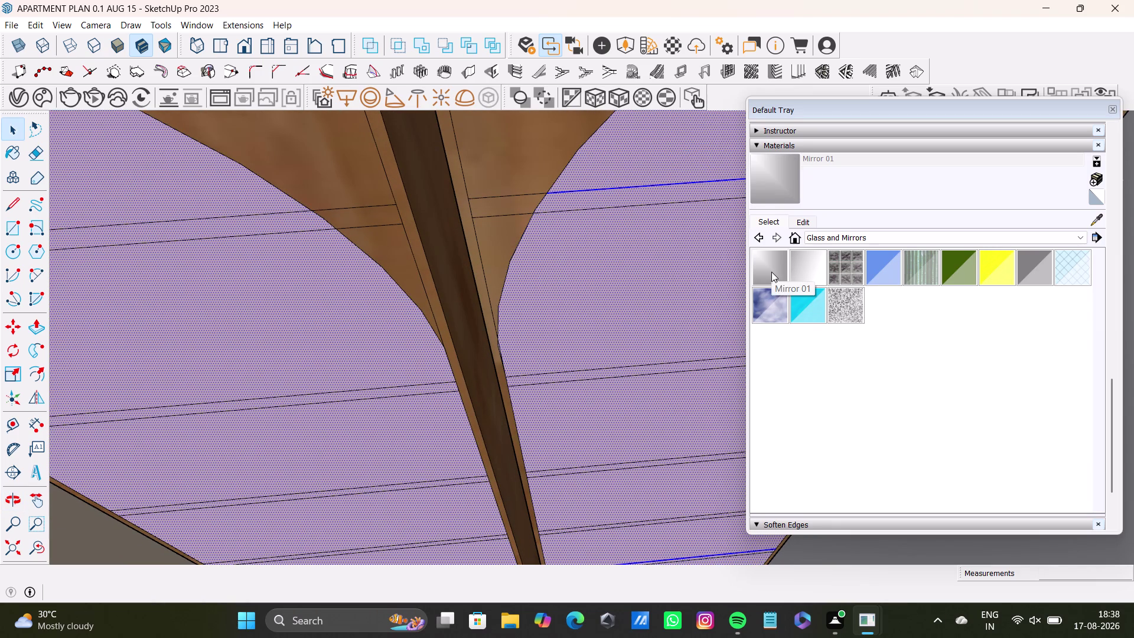
Paint the shutters with Translucent Glass Gray and inspect the effect.
click(1038, 261)
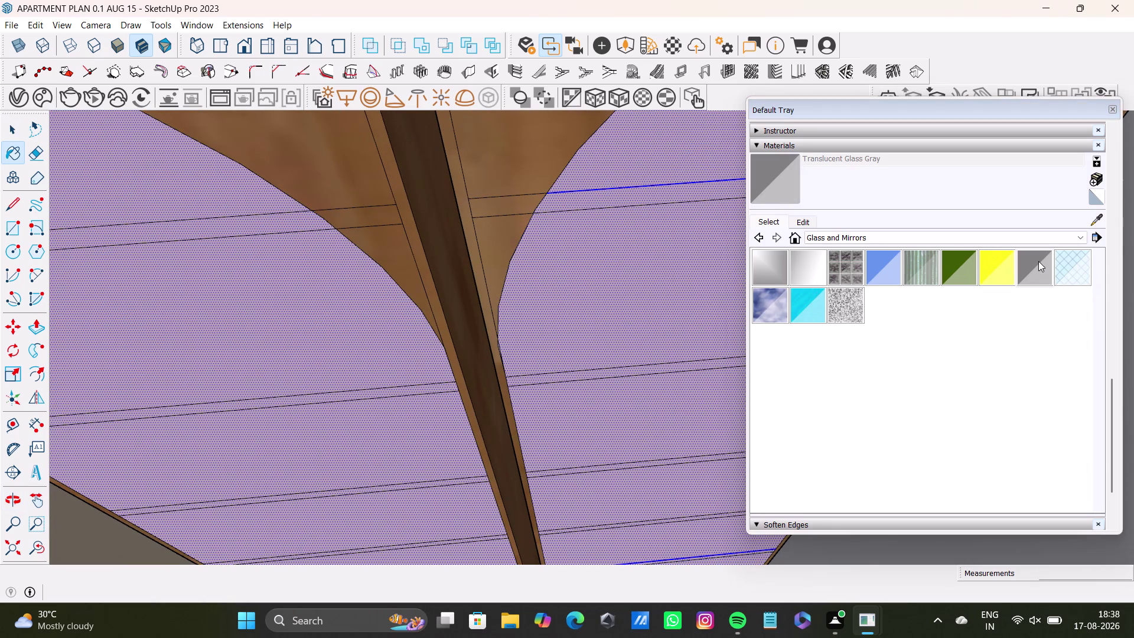
click(653, 265)
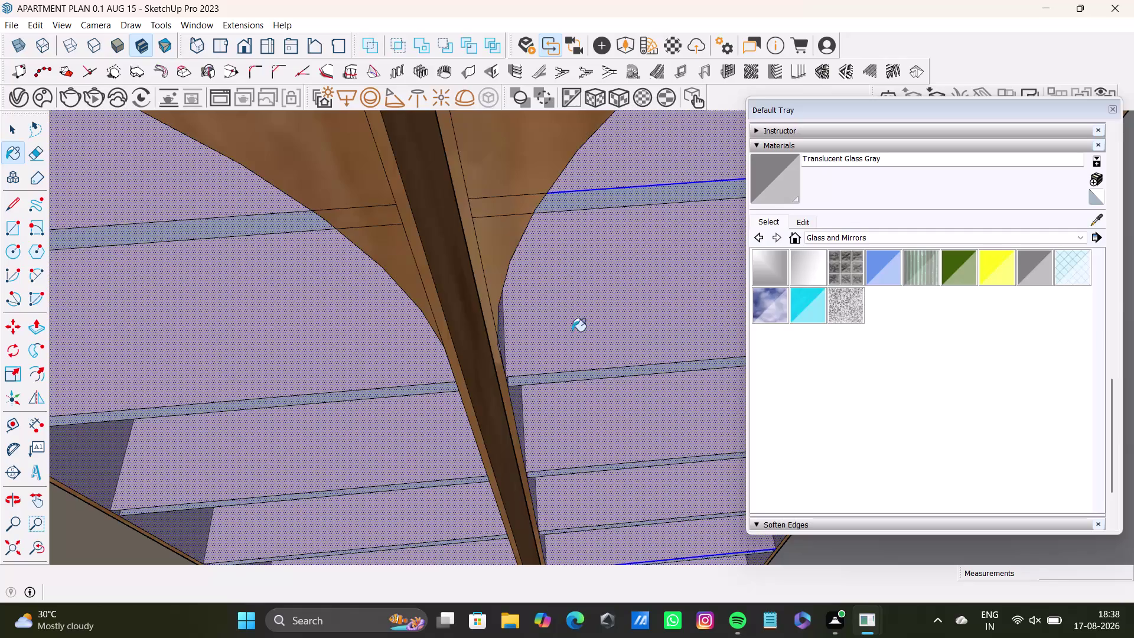
click(350, 331)
middle_drag(499, 334, 429, 167)
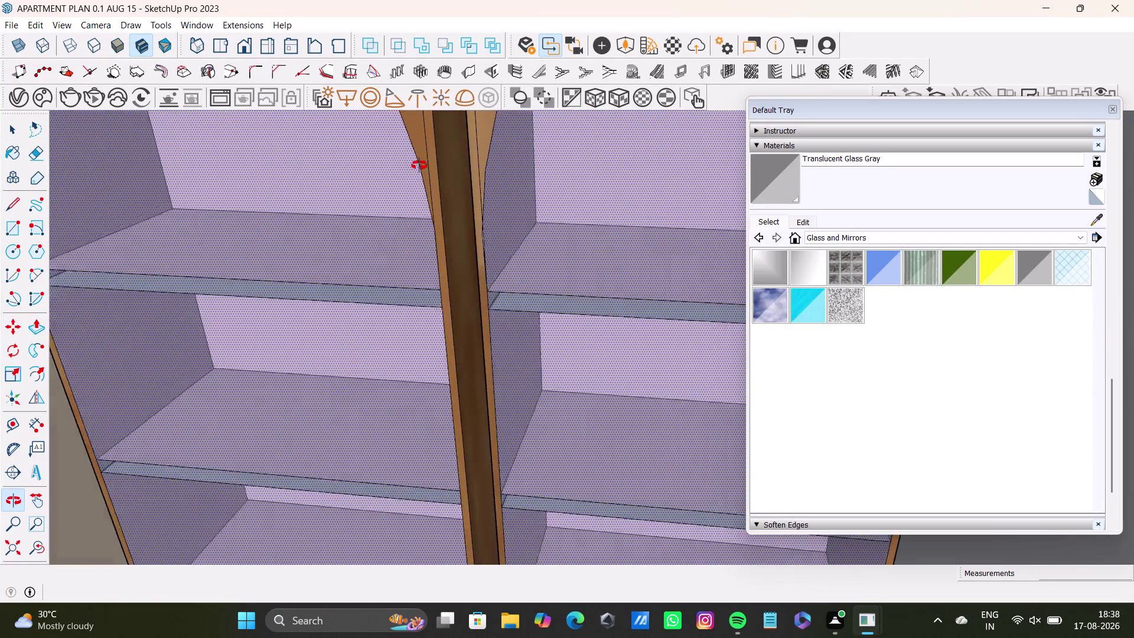
middle_drag(428, 168, 489, 187)
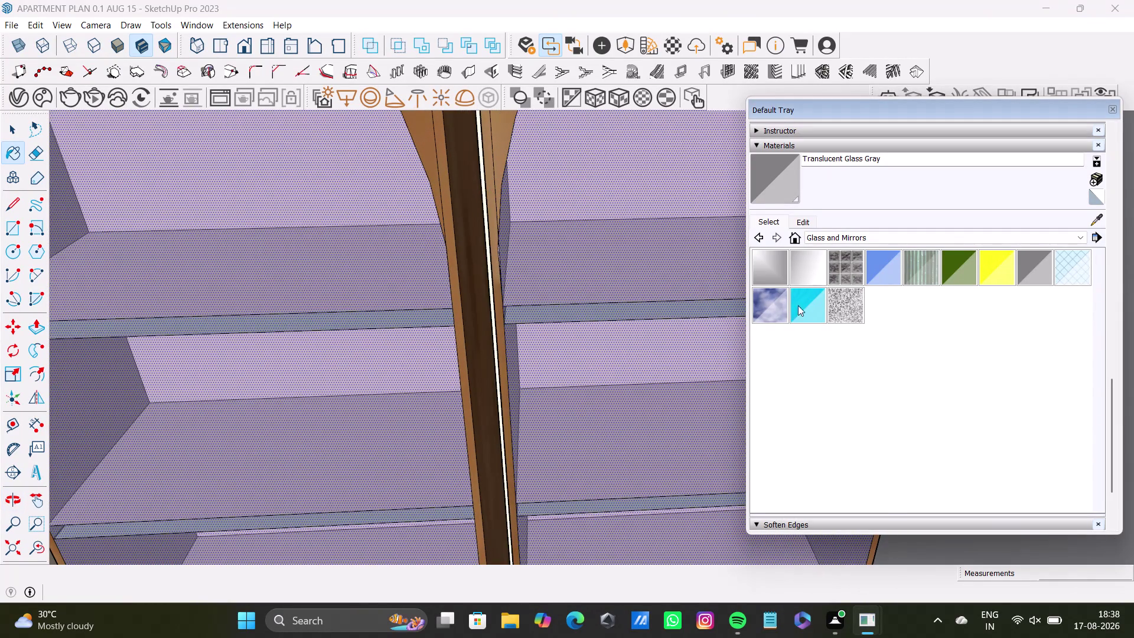
Try Mirror 02, then Translucent Glass Dark Green on the shutters.
click(809, 282)
click(605, 244)
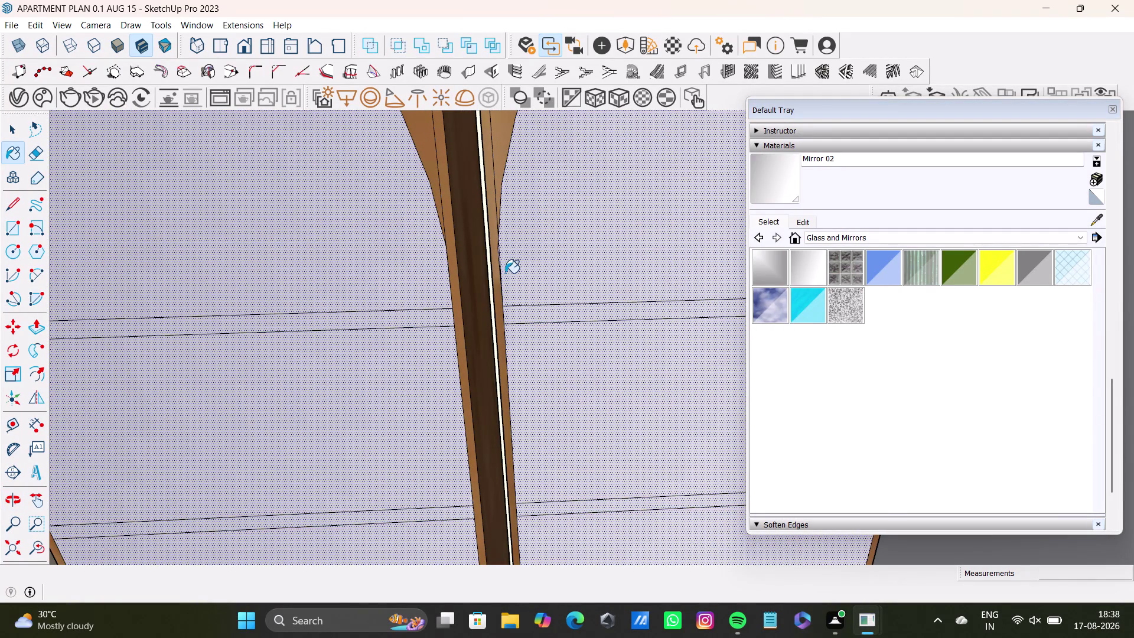
scroll(down, 3)
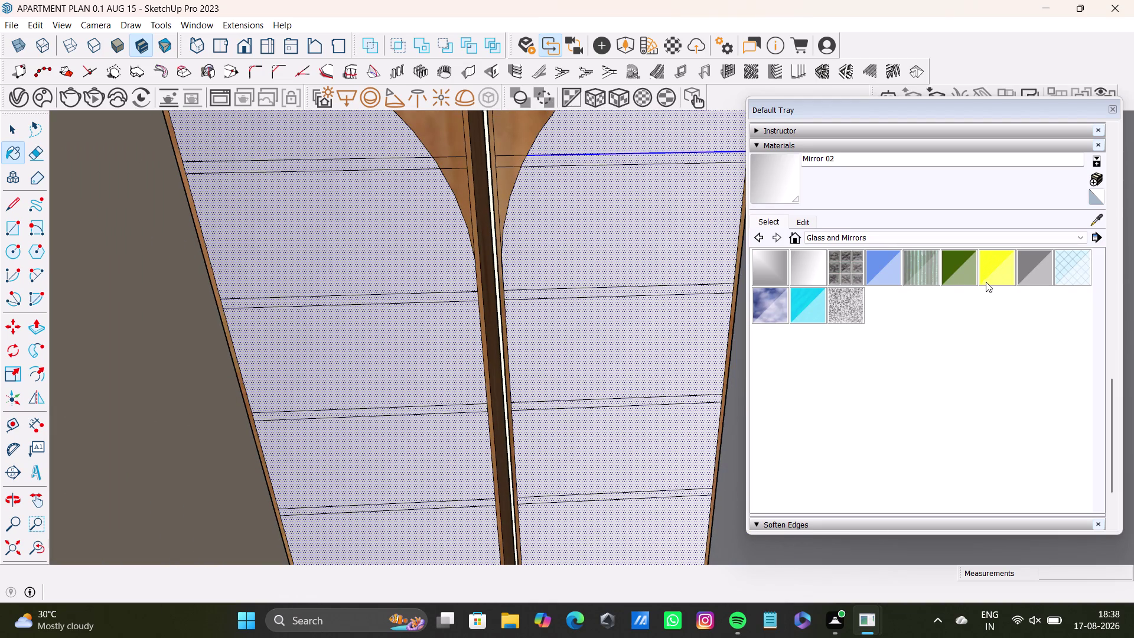
click(969, 274)
click(696, 266)
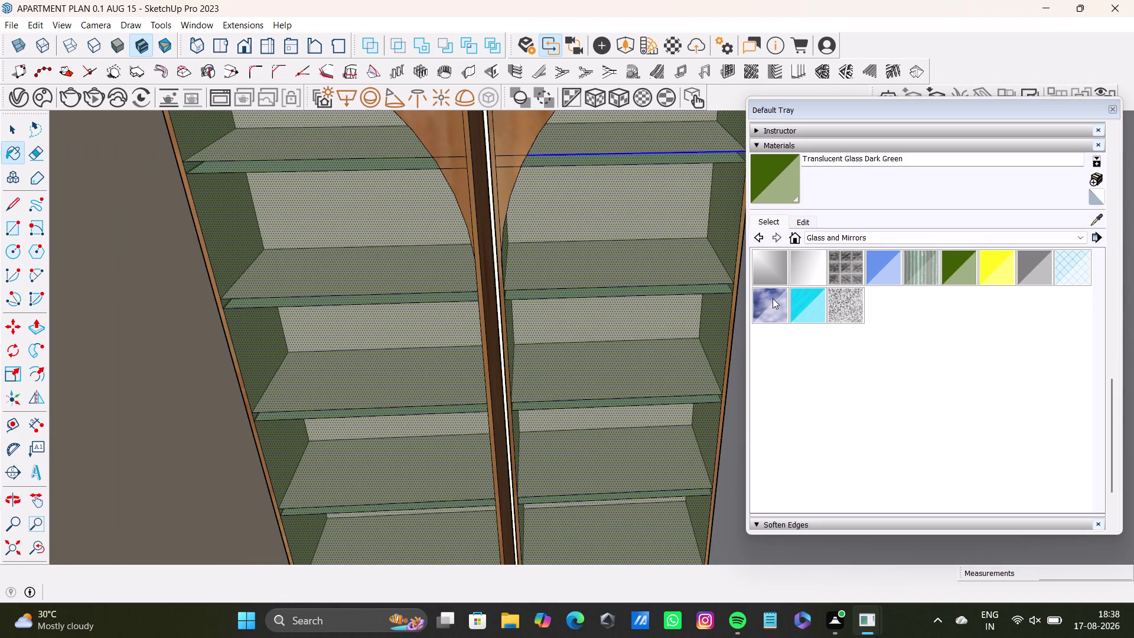
Apply Translucent Glass Safety to the shutters and view the whole wardrobe.
click(1069, 264)
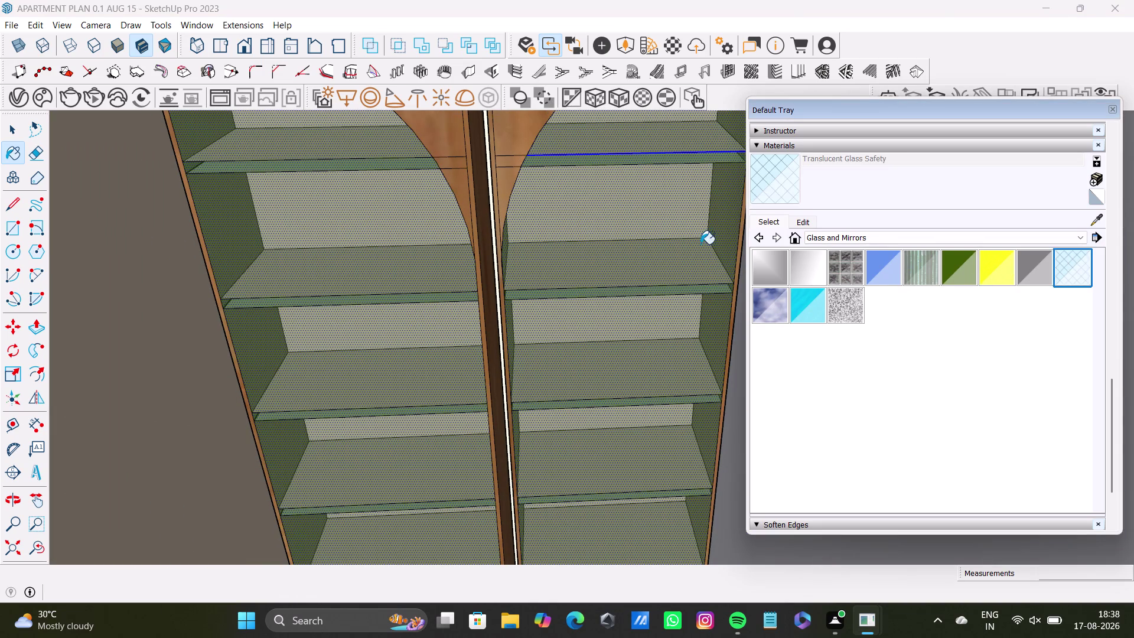
click(700, 244)
scroll(down, 3)
middle_drag(636, 335, 620, 402)
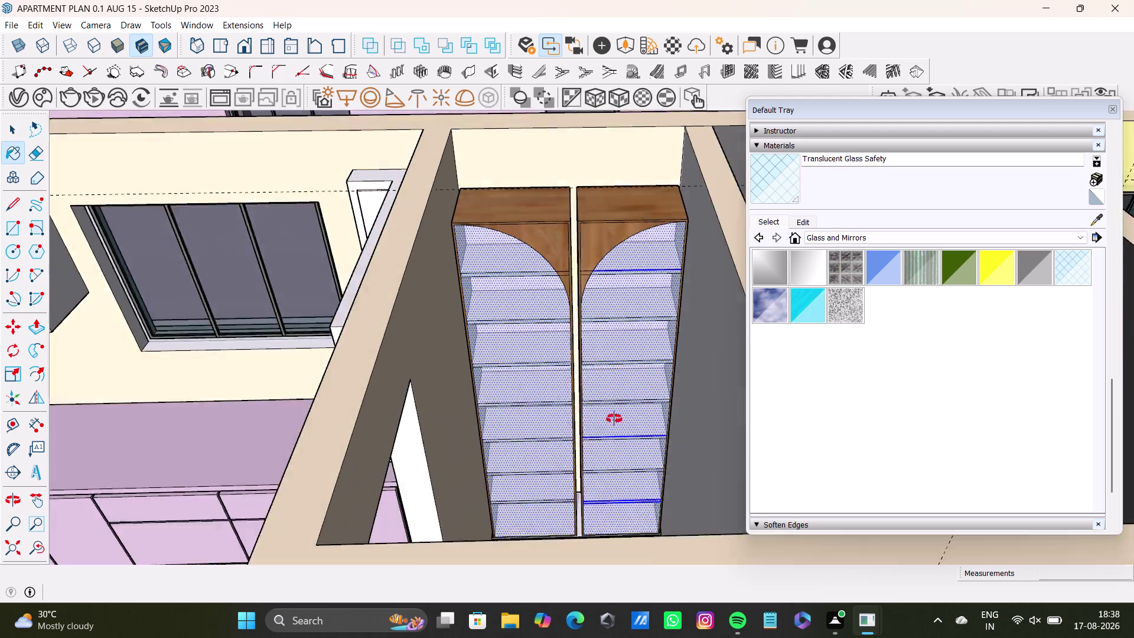
middle_drag(620, 402, 591, 469)
key(space)
scroll(up, 3)
scroll(down, 3)
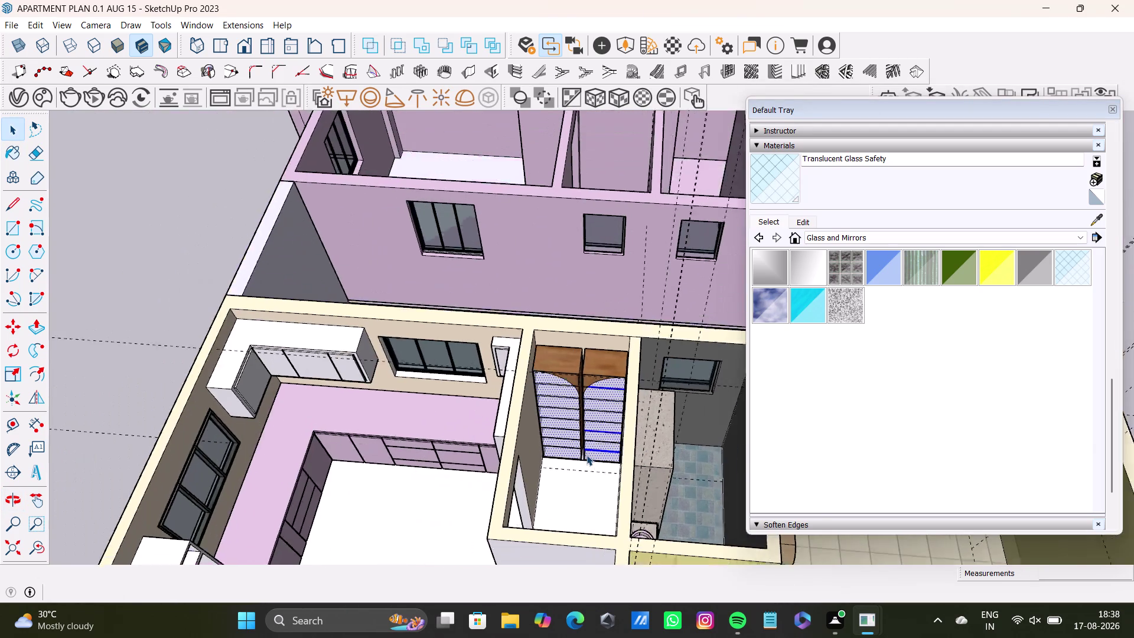
key(space)
click(145, 298)
scroll(up, 3)
middle_drag(248, 331, 281, 221)
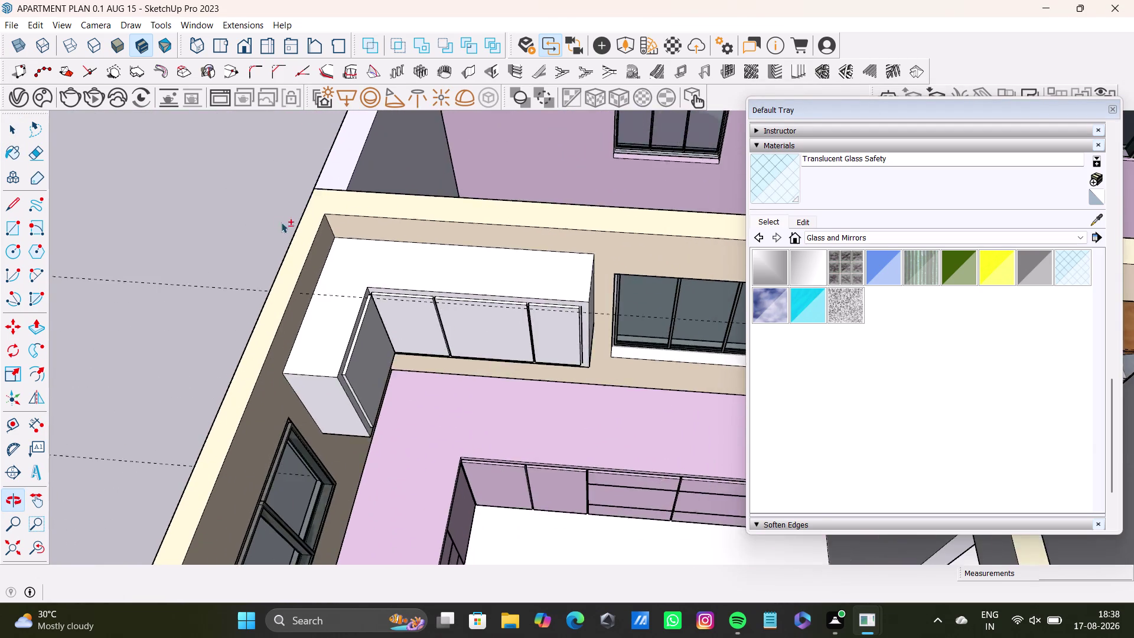
middle_drag(470, 383, 275, 298)
middle_drag(322, 295, 430, 378)
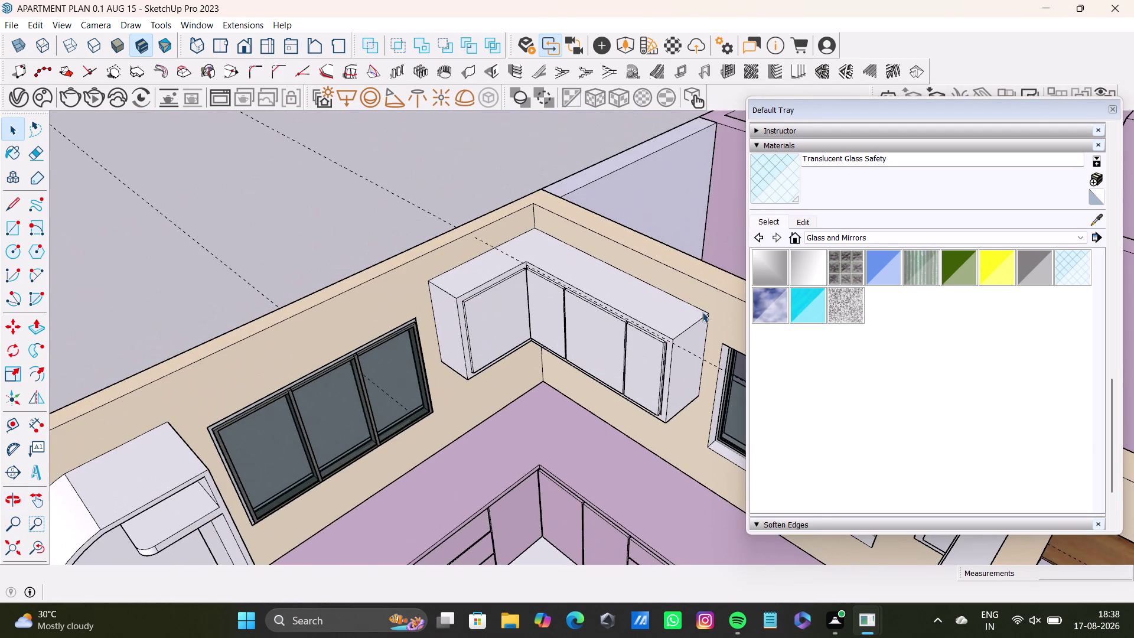
scroll(up, 3)
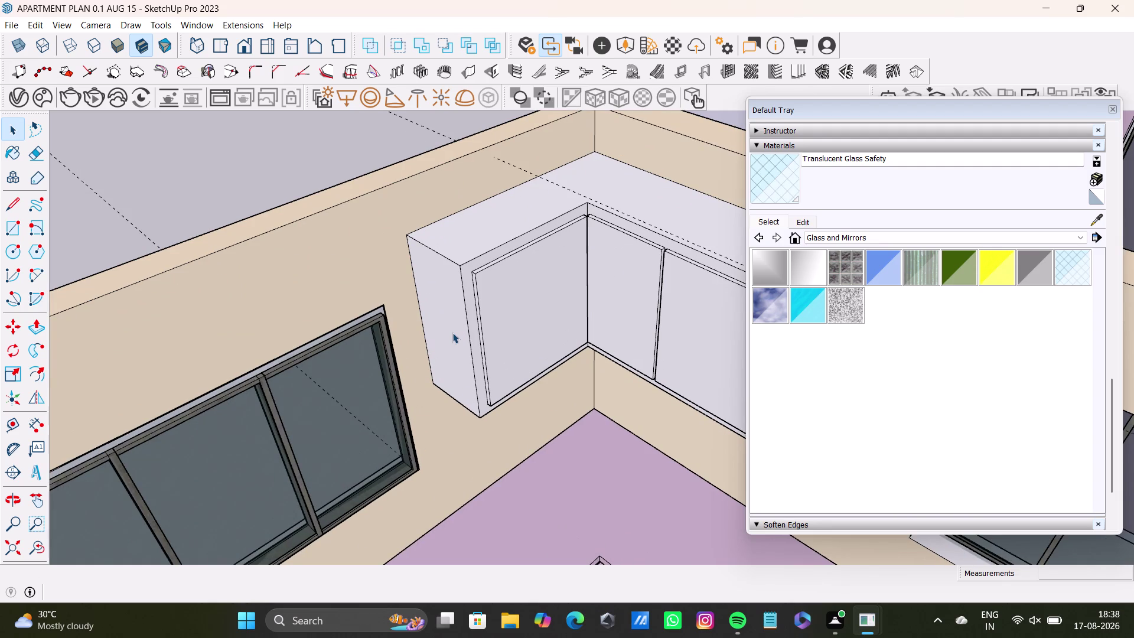